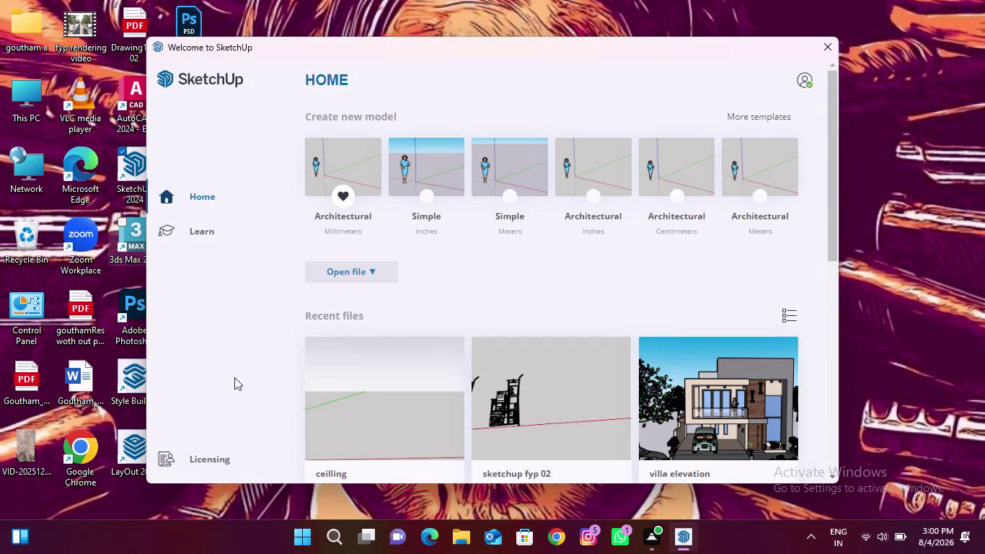
Open the 'ceilling' model from the Welcome screen's recent files.
scroll(down, 3)
scroll(up, 3)
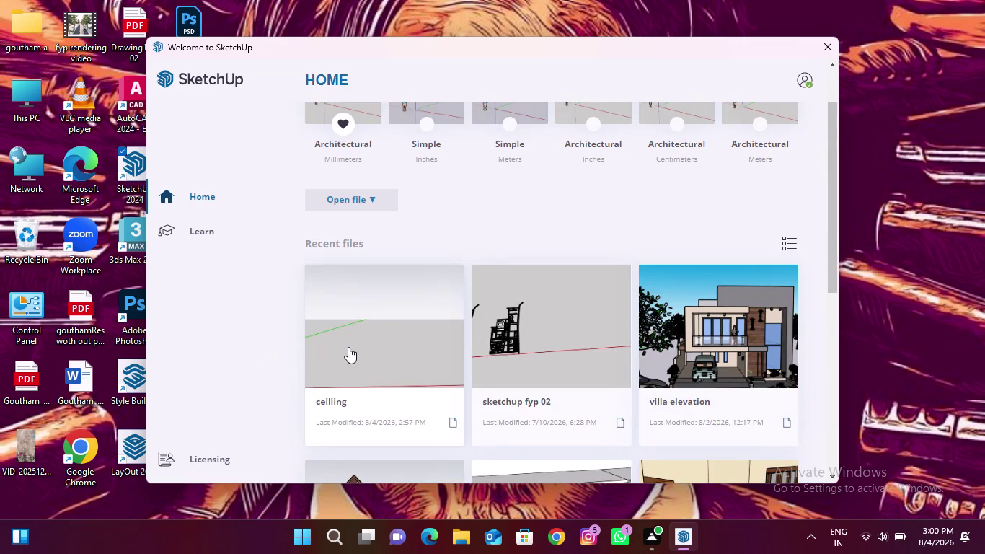
click(369, 341)
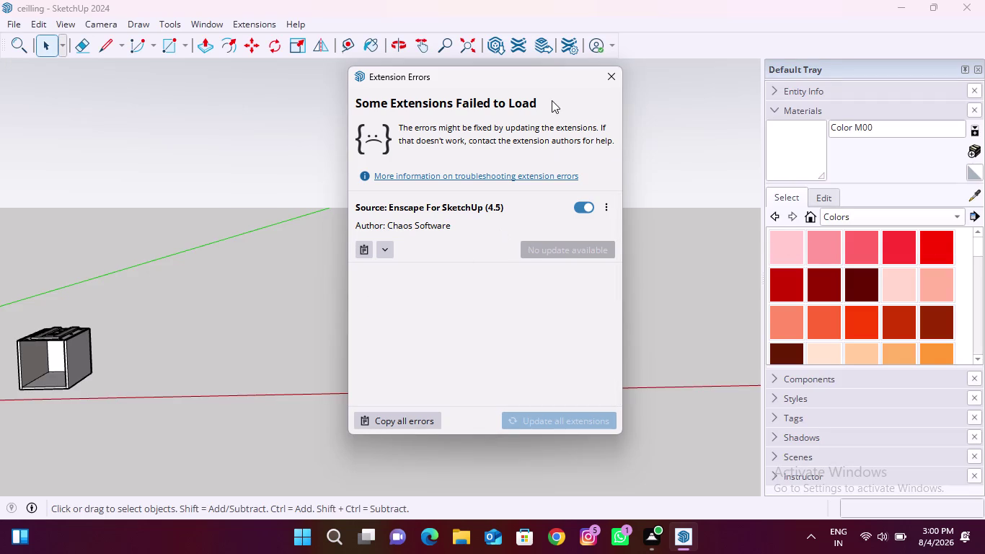
Dismiss the extension error and open the Extension Manager, leaving all extensions enabled.
click(609, 77)
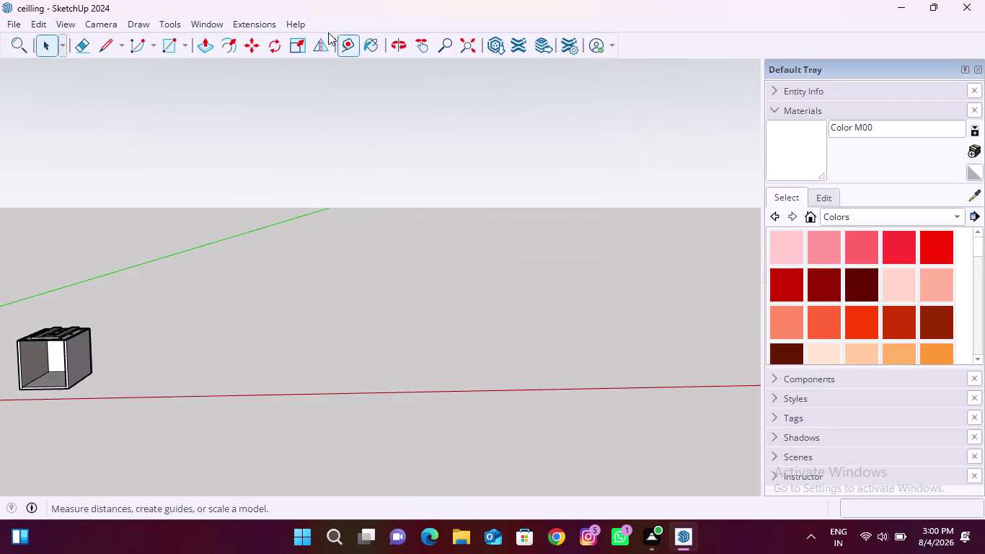
click(252, 25)
click(320, 58)
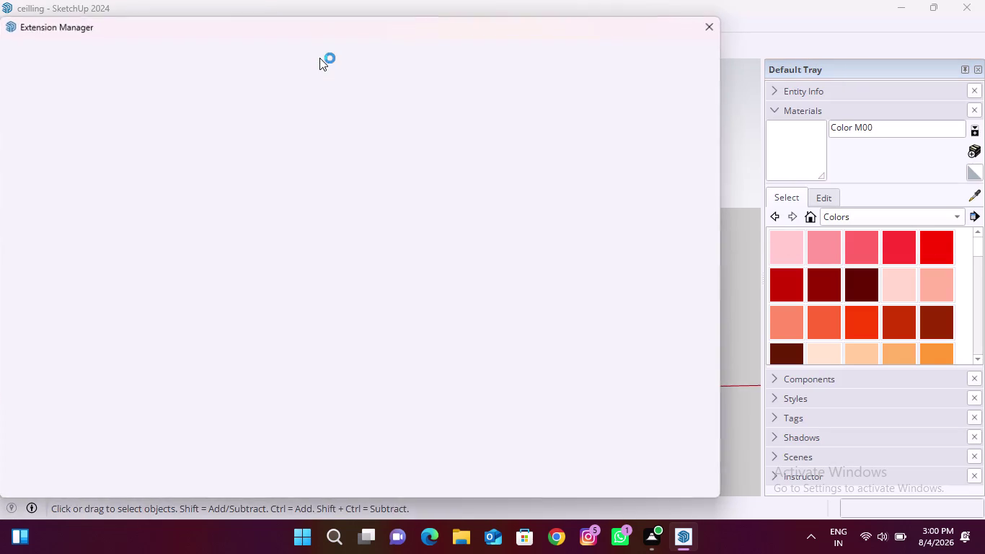
scroll(down, 3)
scroll(down, 3)
scroll(down, 3)
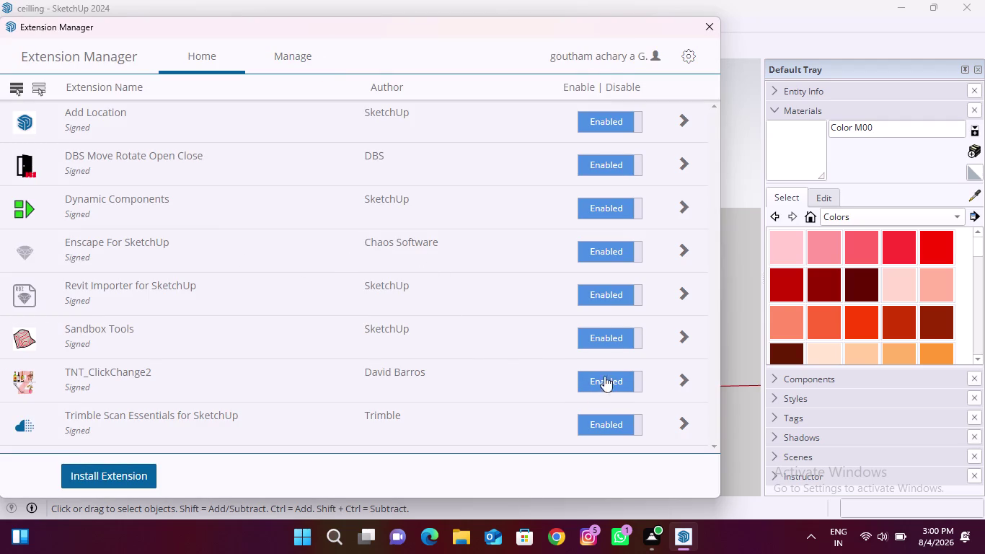
scroll(up, 3)
click(628, 81)
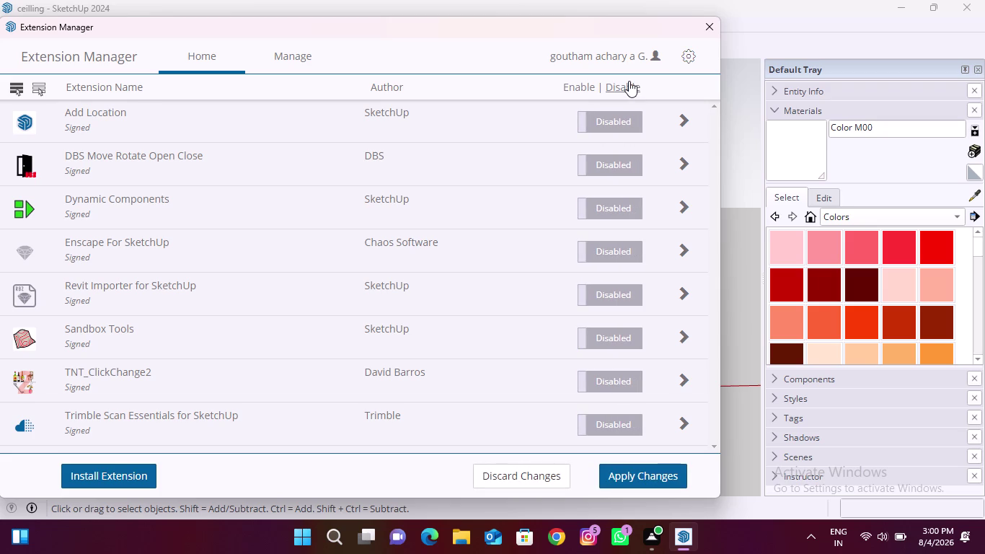
click(629, 81)
click(592, 82)
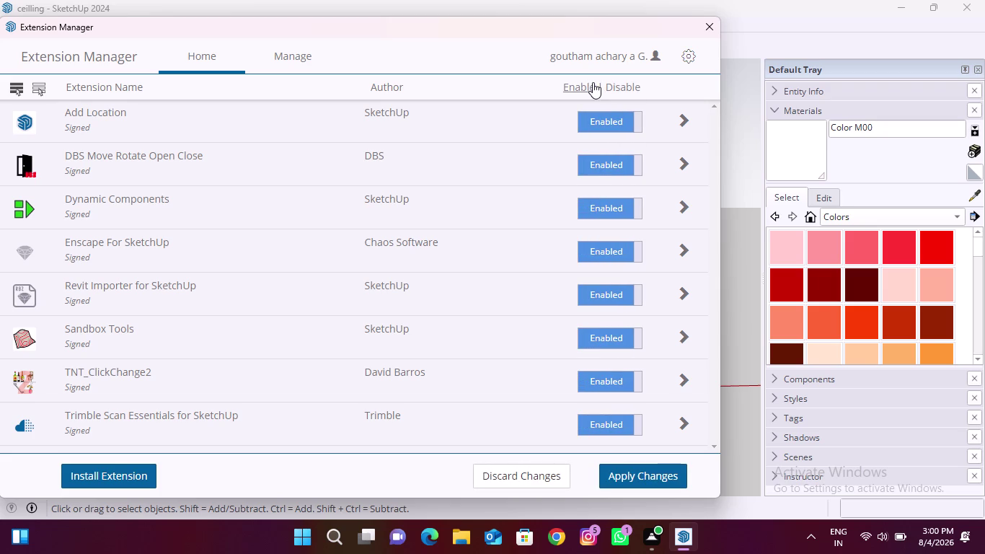
Uninstall Enscape For SketchUp and apply the extension changes.
click(299, 53)
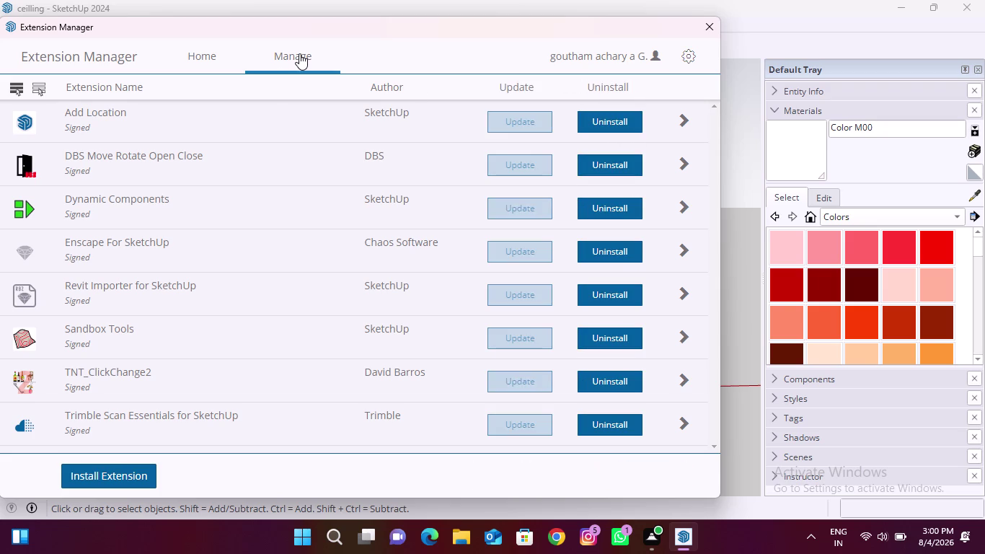
scroll(down, 3)
click(610, 249)
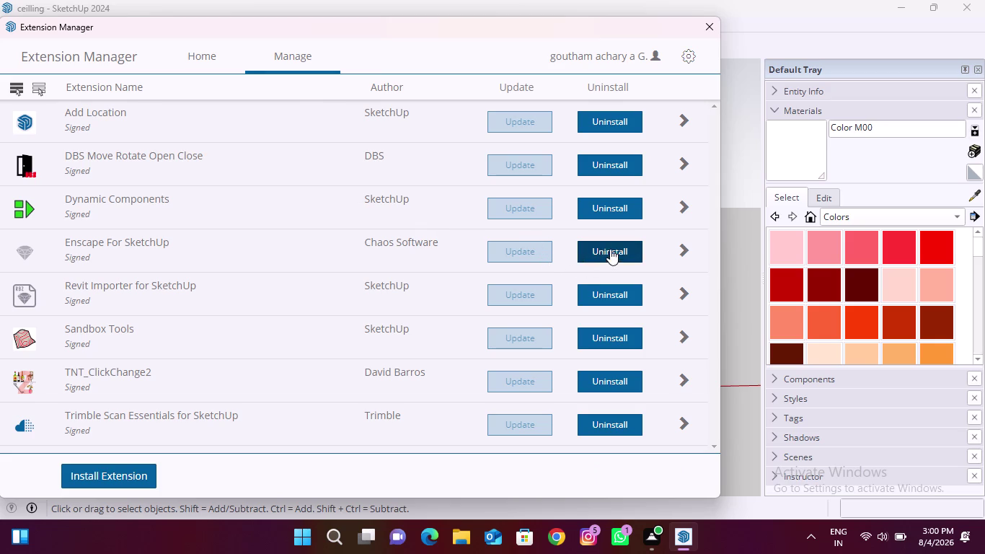
click(517, 194)
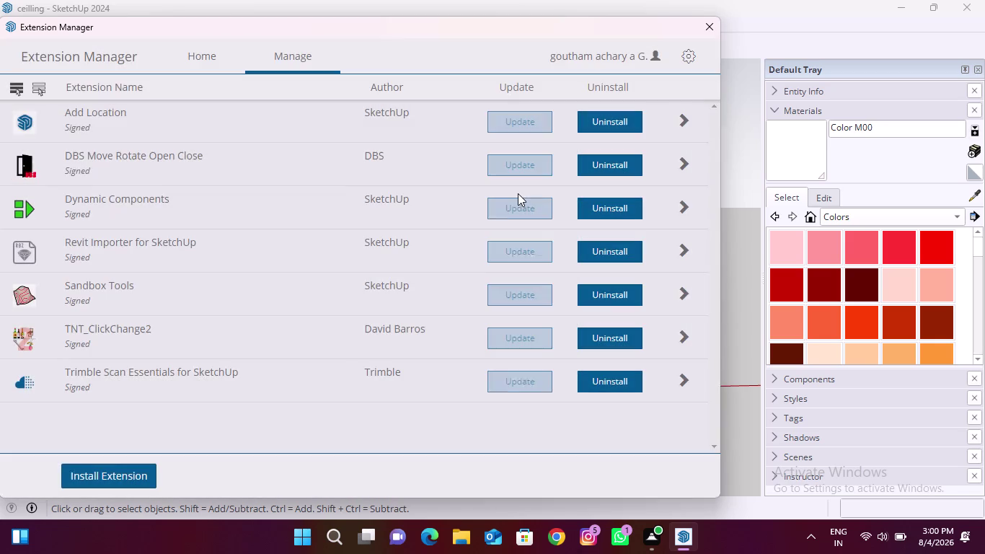
scroll(down, 3)
scroll(up, 3)
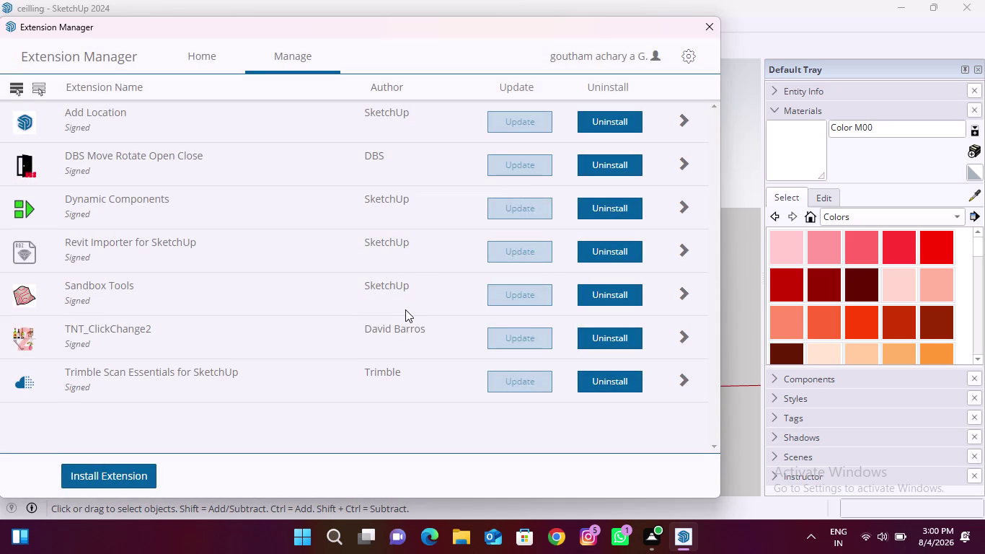
scroll(up, 3)
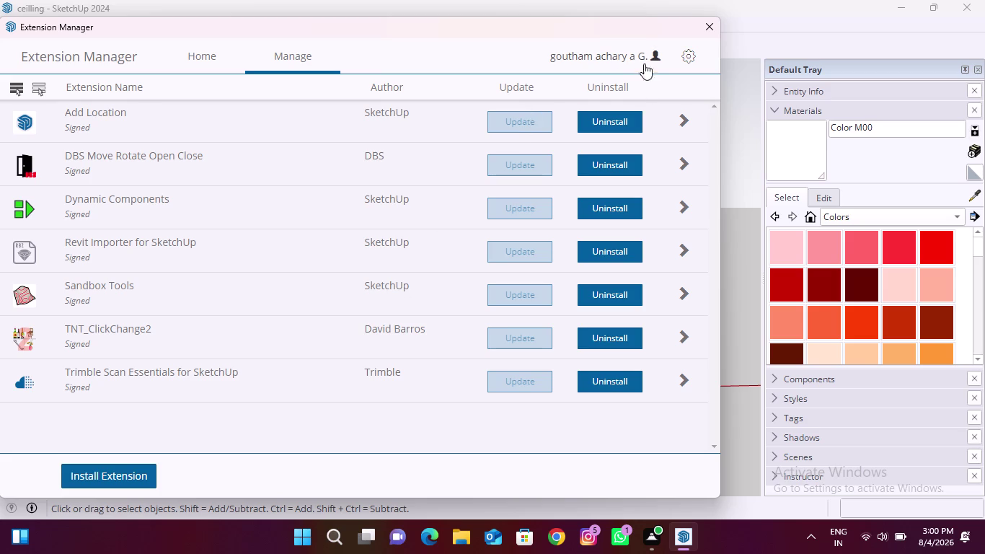
click(212, 57)
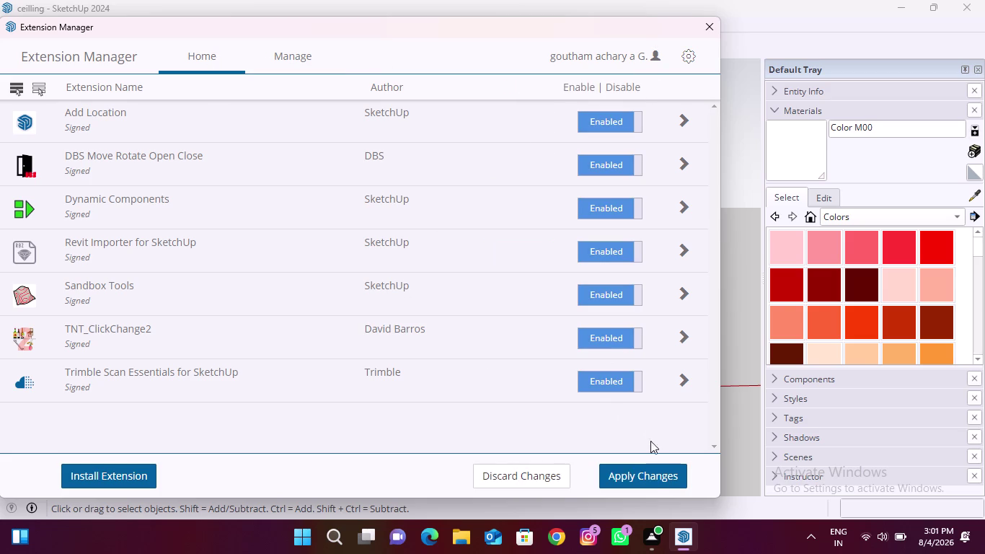
click(652, 480)
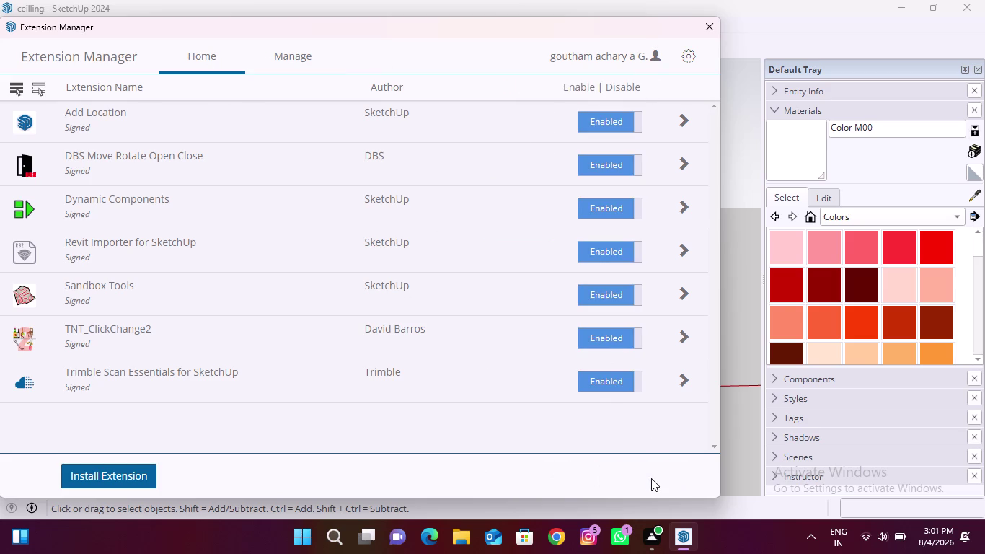
Review the remaining extensions and close the Extension Manager.
scroll(up, 3)
scroll(up, 3)
click(288, 50)
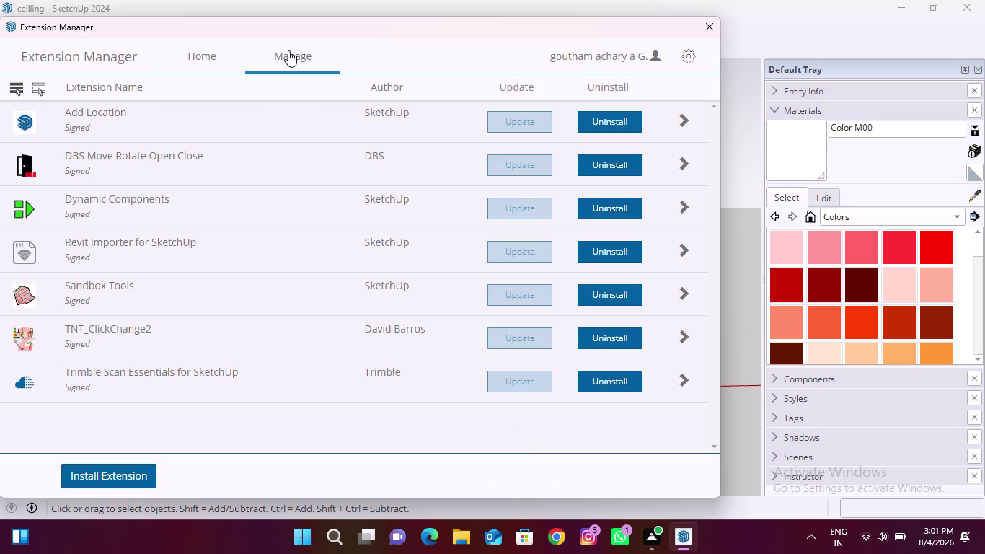
click(202, 50)
click(702, 27)
click(238, 26)
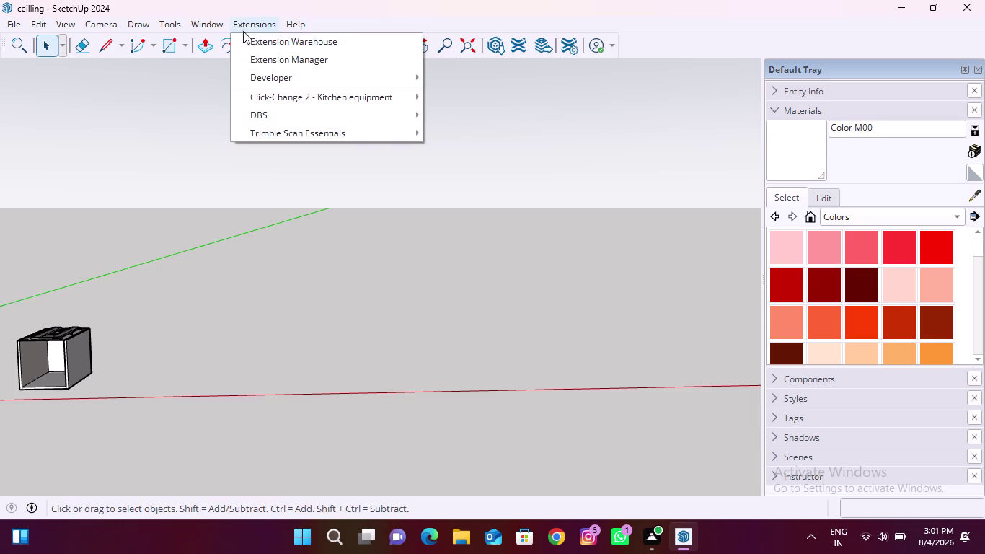
Search the Extension Warehouse for '1001bit'.
click(293, 46)
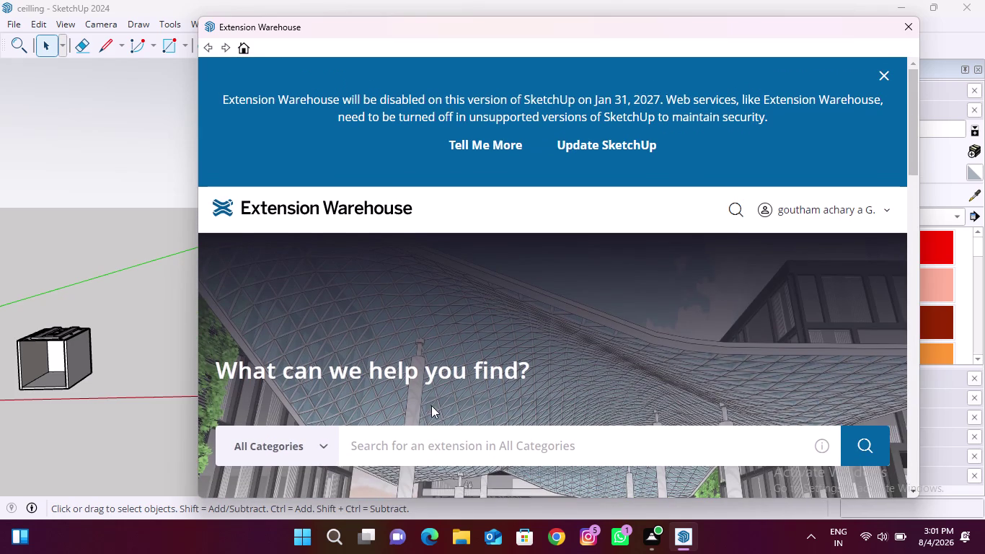
click(427, 441)
key(End)
key(Insert)
key(Insert)
key(End)
key(End)
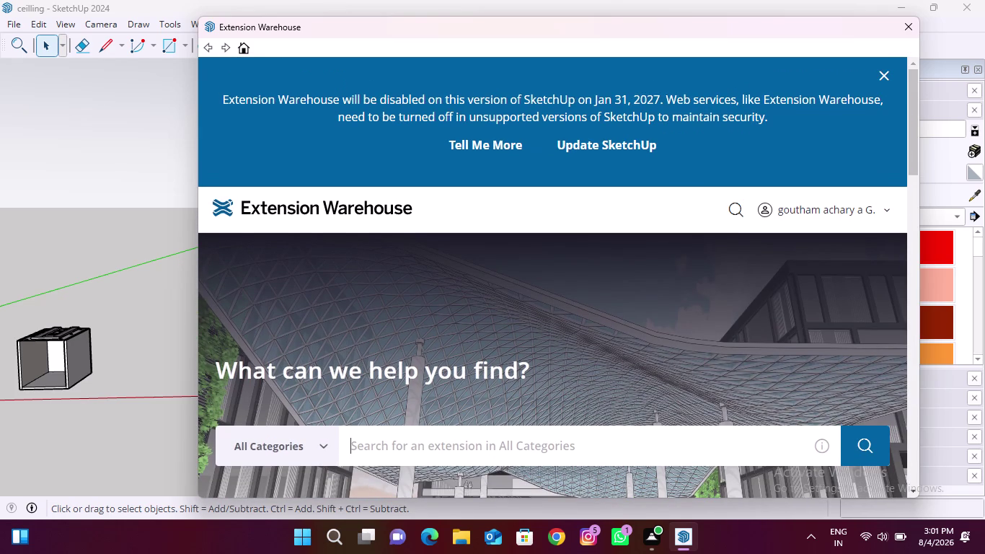
text(1001)
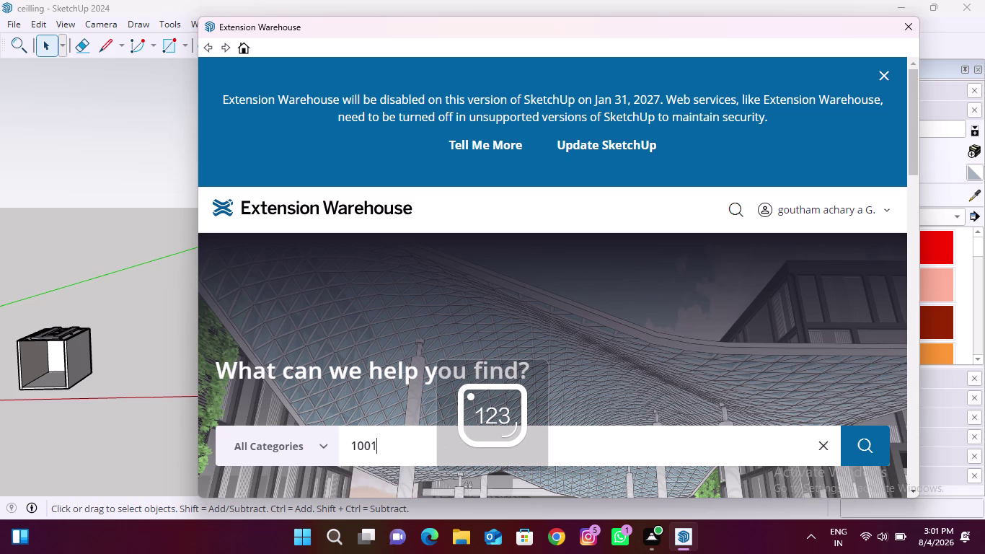
text(bit)
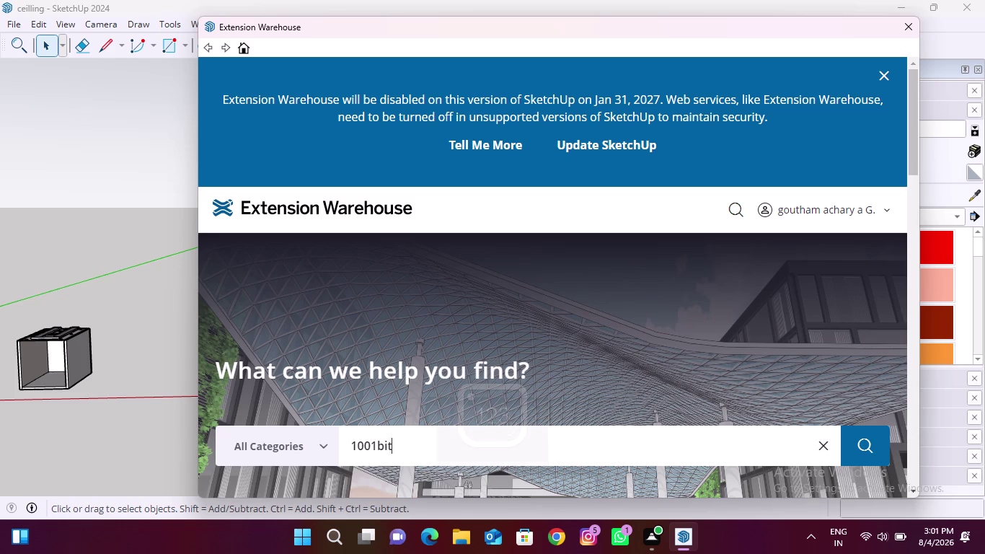
click(874, 437)
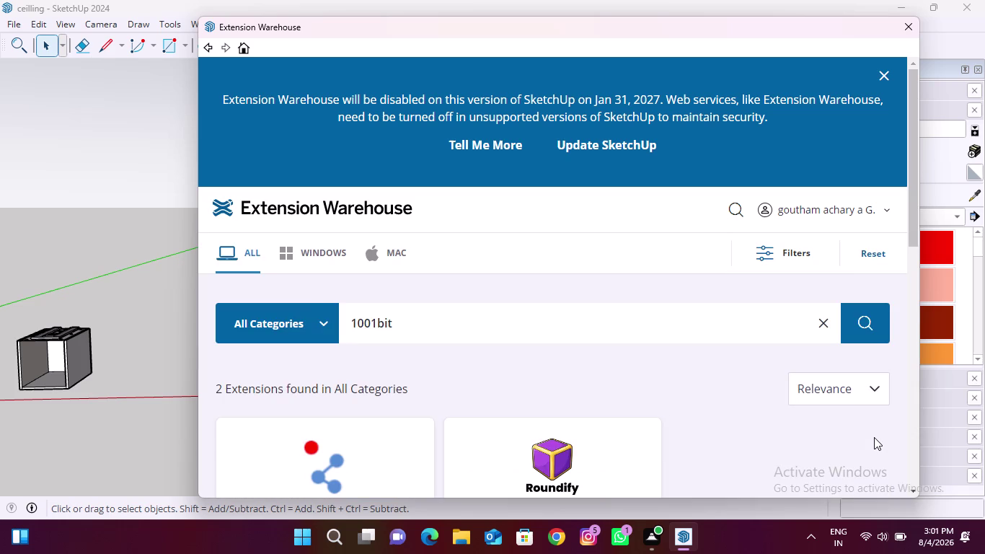
Open the 1001bit Tools (Freeware) result page and start installing it.
scroll(down, 3)
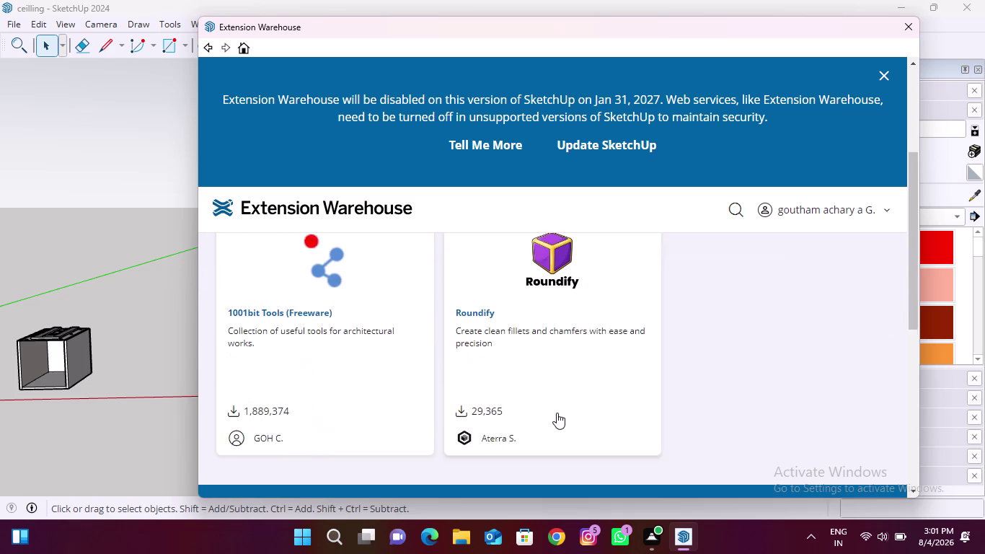
scroll(down, 3)
scroll(up, 3)
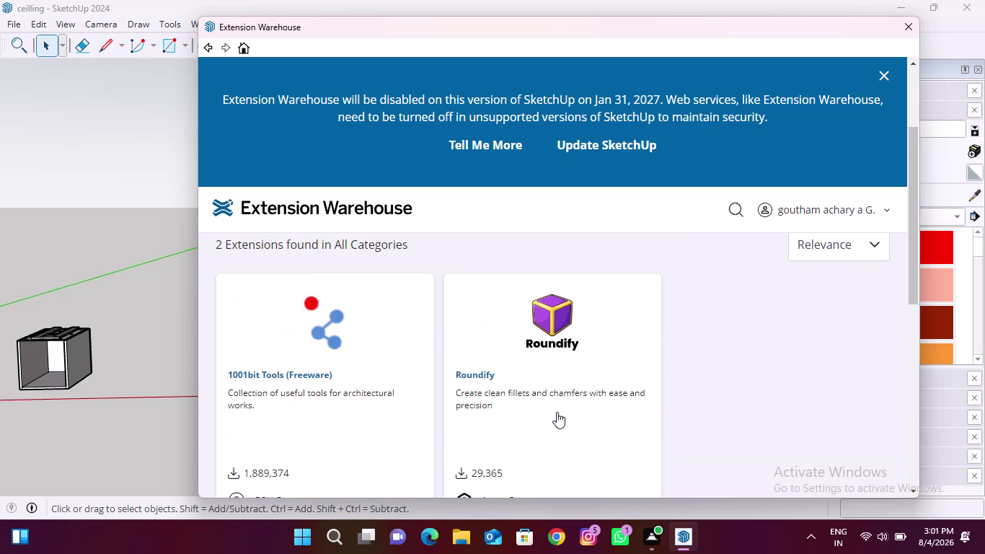
scroll(down, 3)
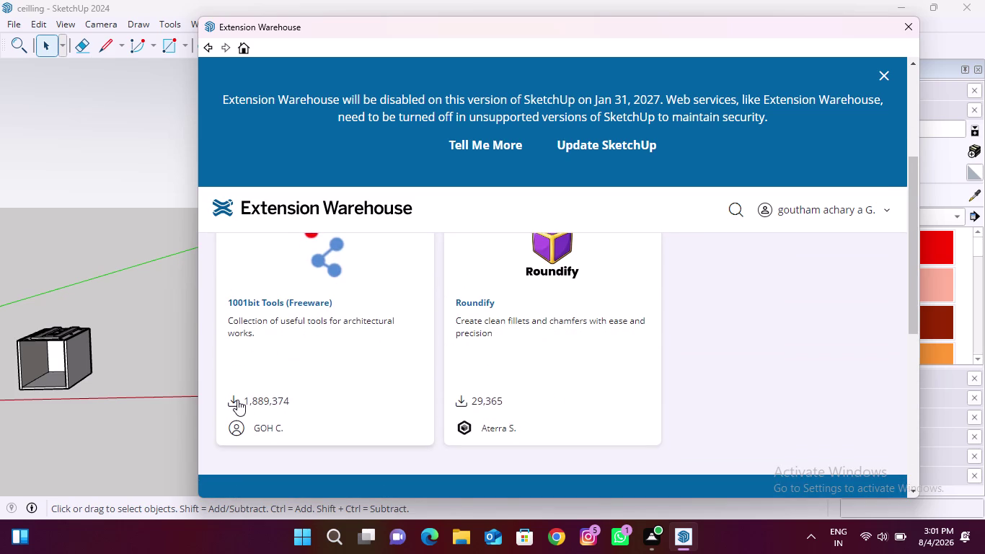
click(297, 354)
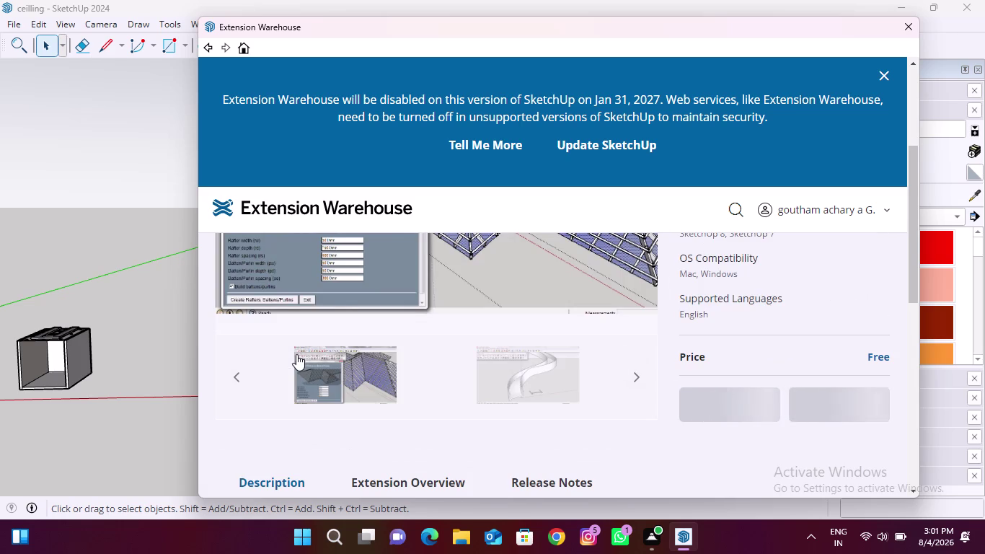
scroll(up, 3)
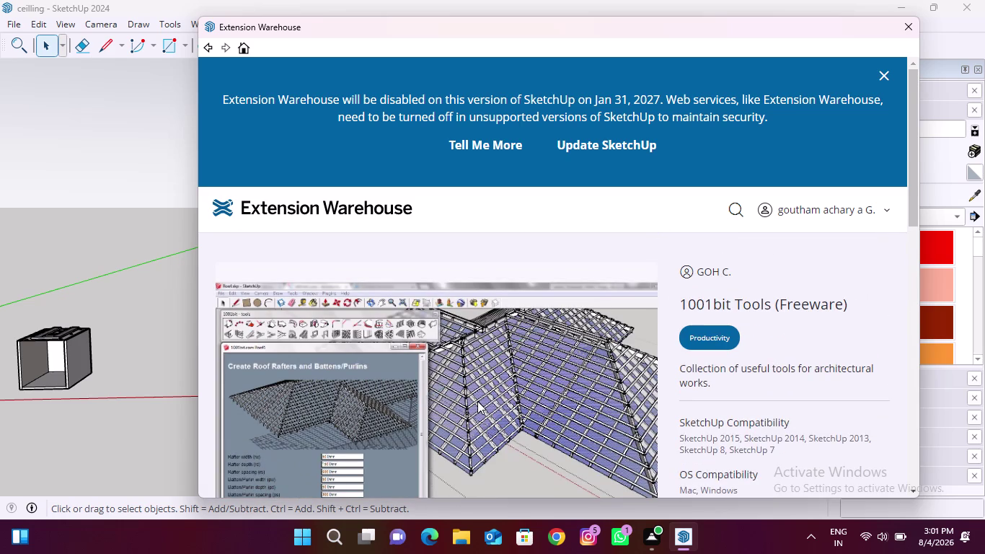
scroll(down, 3)
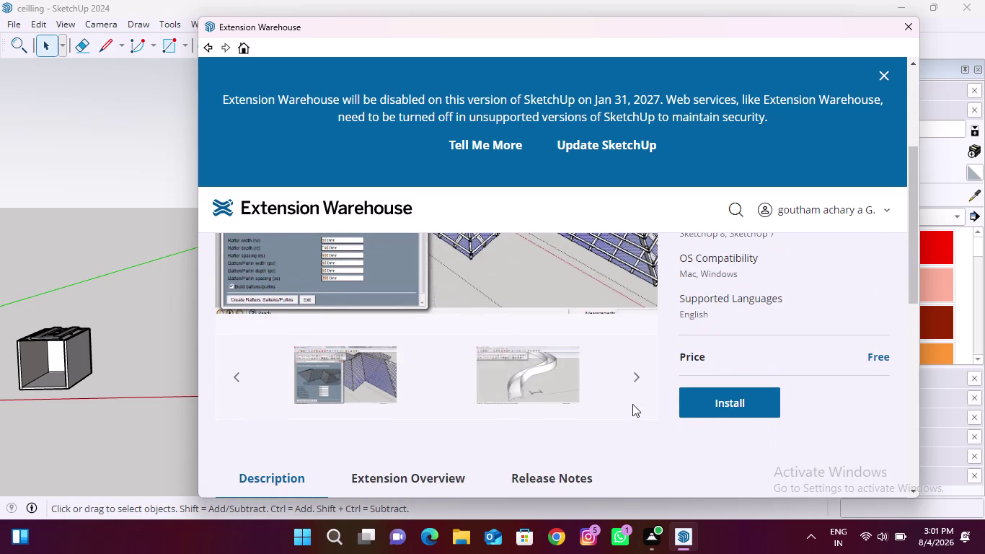
click(724, 401)
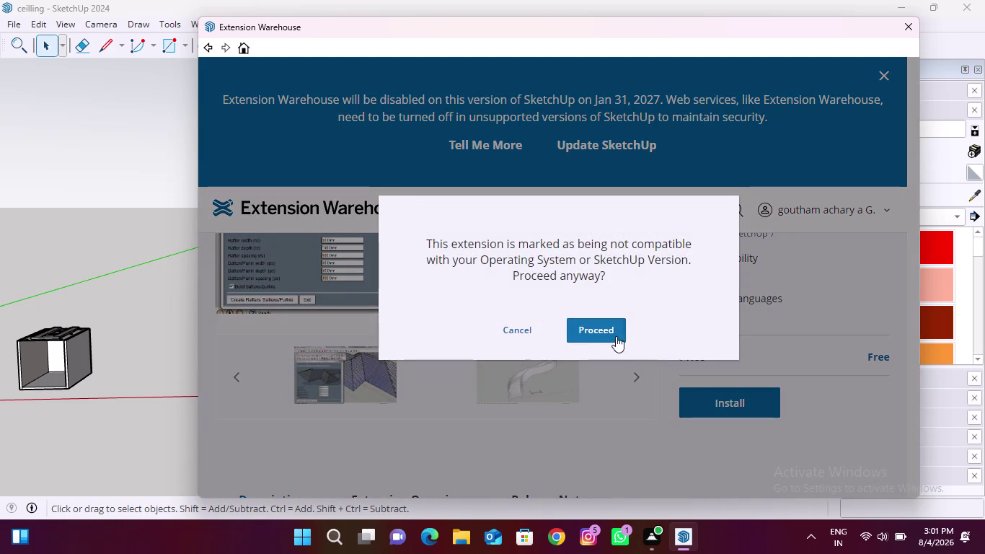
Install 1001bit Tools past the compatibility and file-access prompts, then close the Warehouse.
click(604, 328)
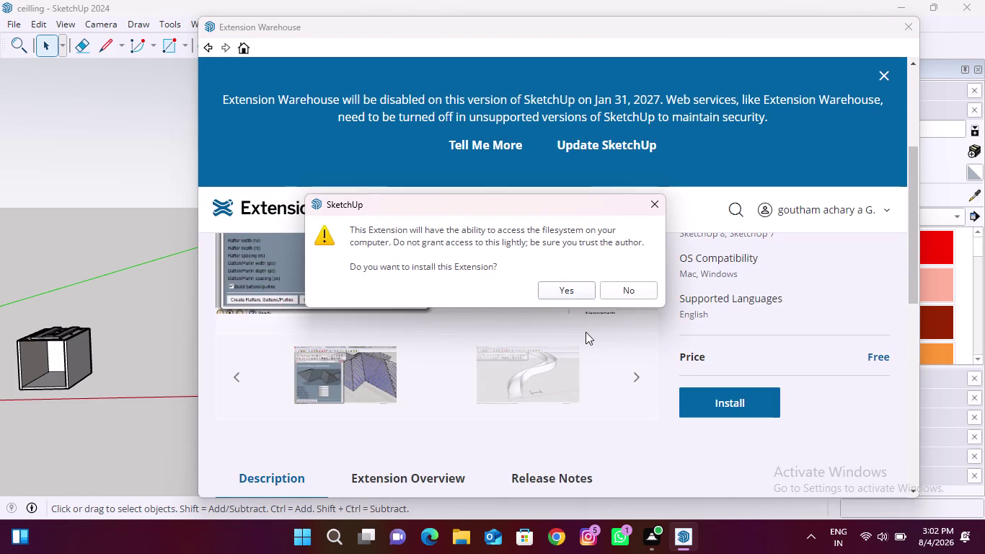
click(579, 293)
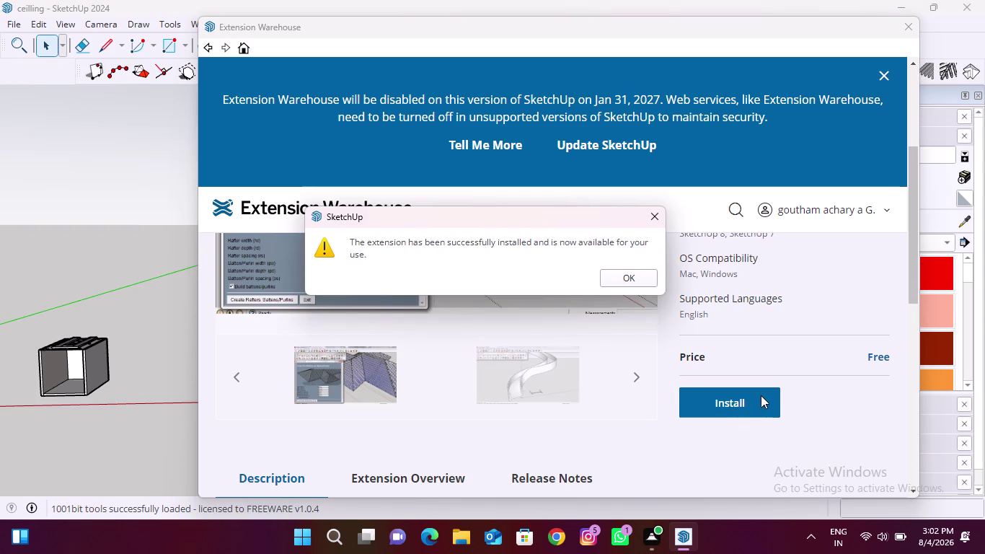
click(621, 277)
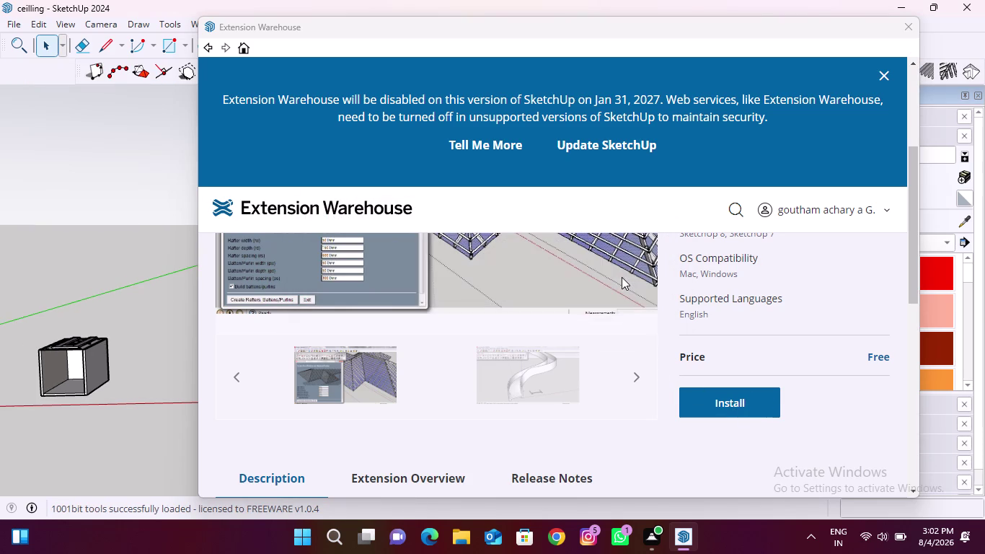
click(880, 78)
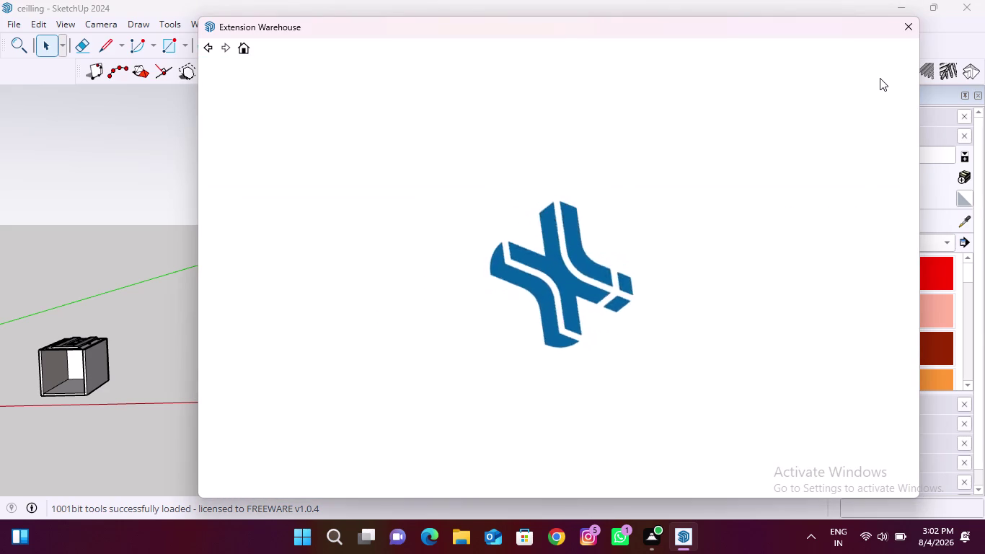
click(908, 26)
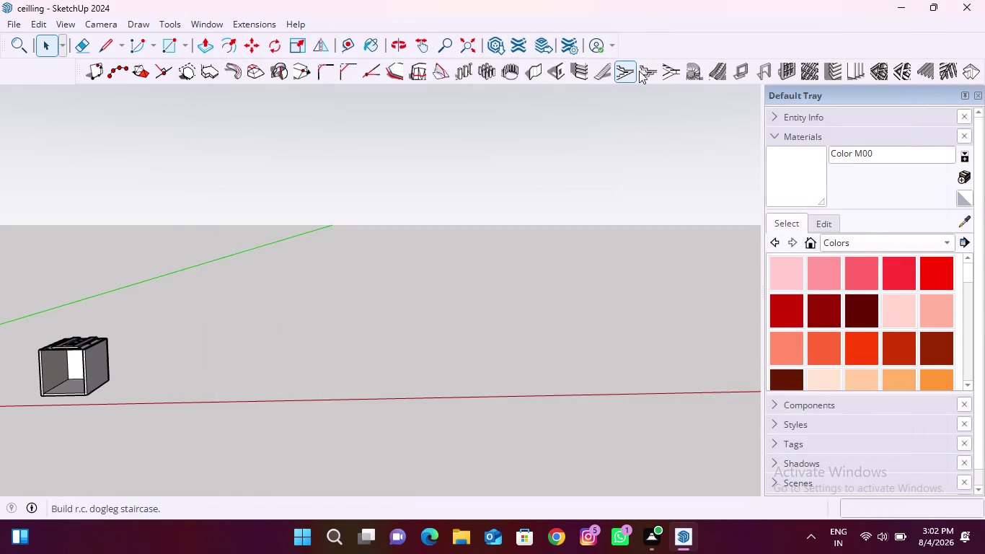
Hide and then re-show the 1001bit Tools toolbar.
right_click(665, 44)
click(688, 51)
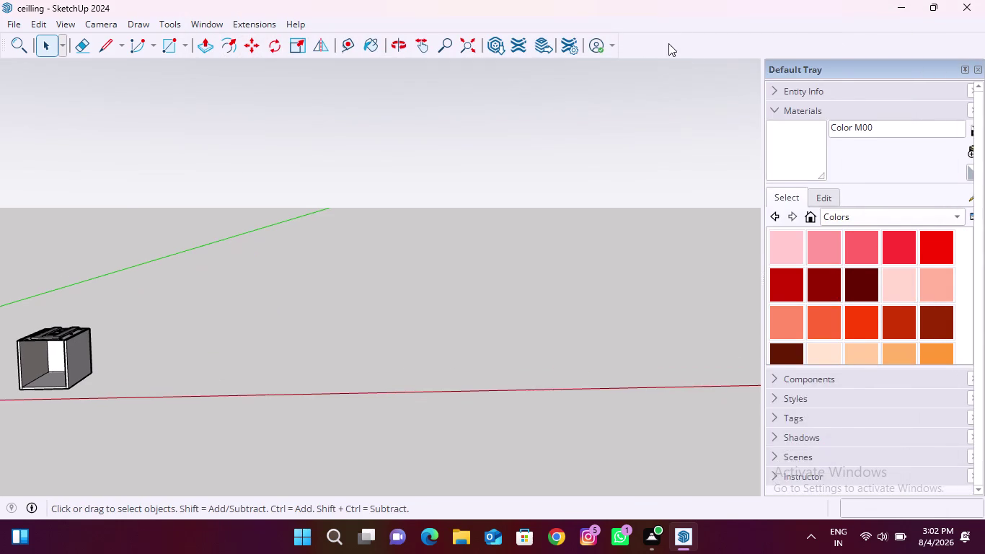
right_click(662, 40)
click(721, 56)
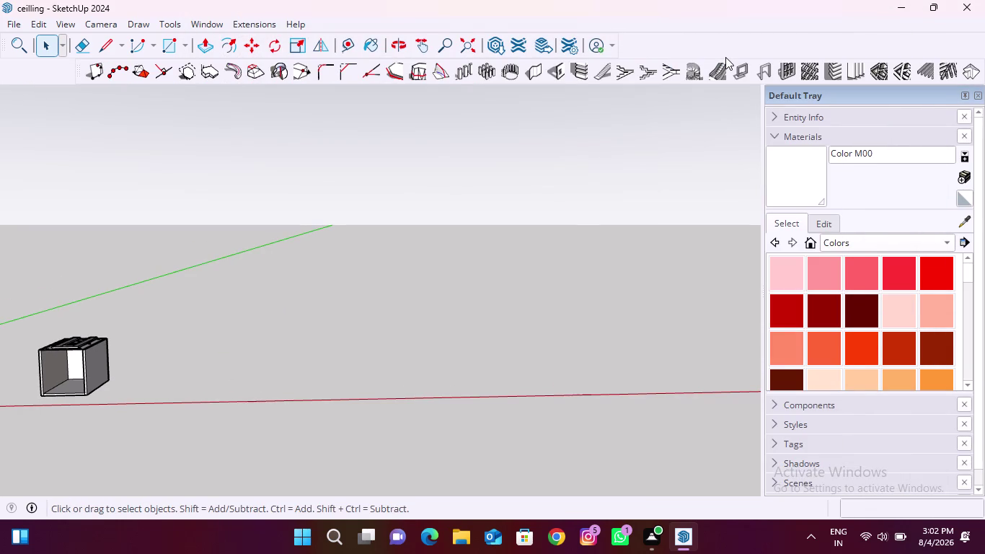
Draw a rectangle on the box's long front face and select it.
scroll(down, 3)
scroll(down, 3)
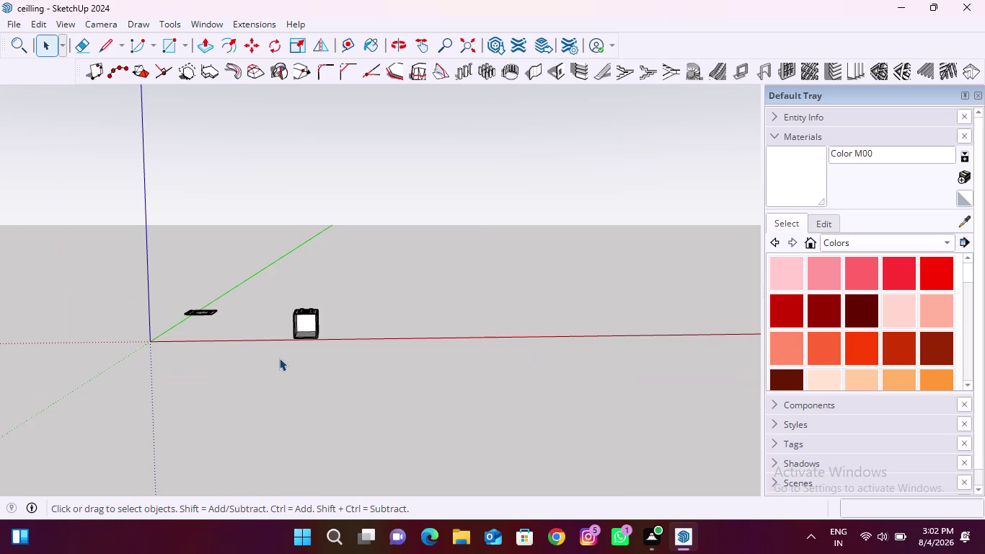
scroll(up, 3)
scroll(up, 3)
middle_drag(395, 342, 372, 344)
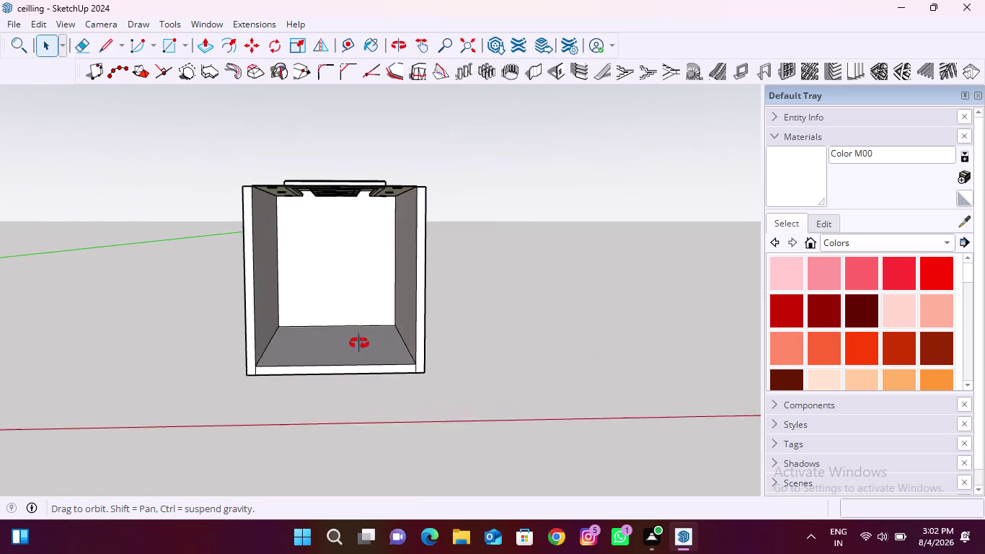
middle_drag(371, 344, 93, 330)
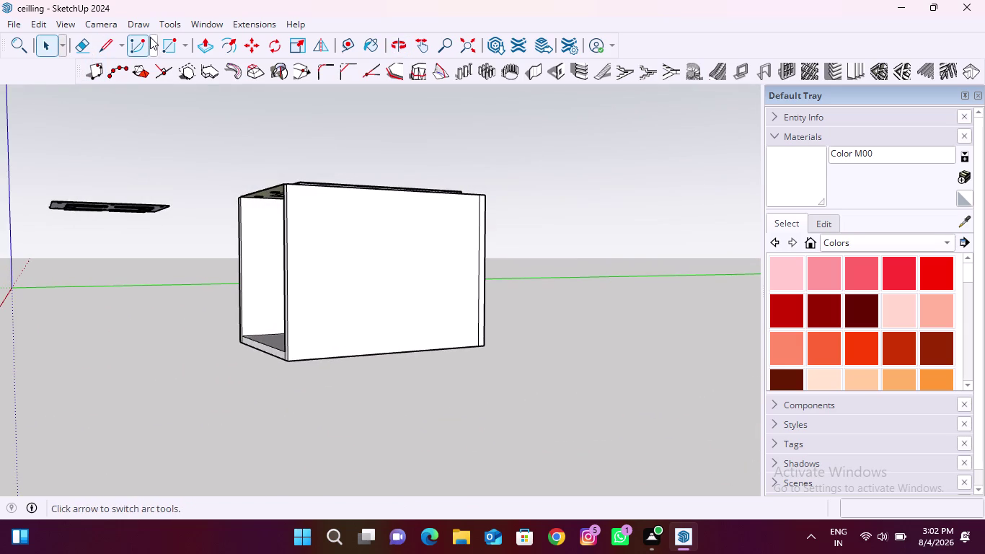
click(160, 40)
click(331, 223)
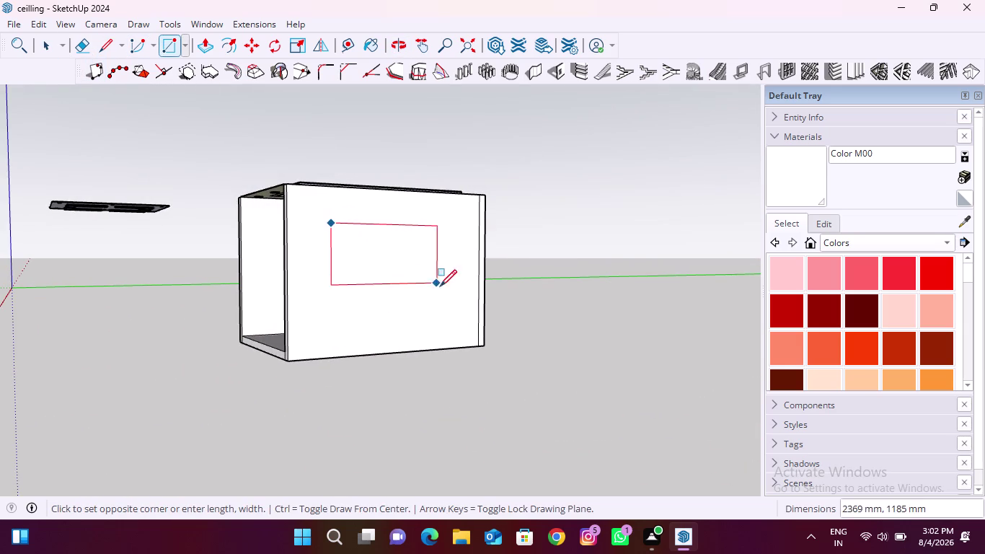
click(443, 299)
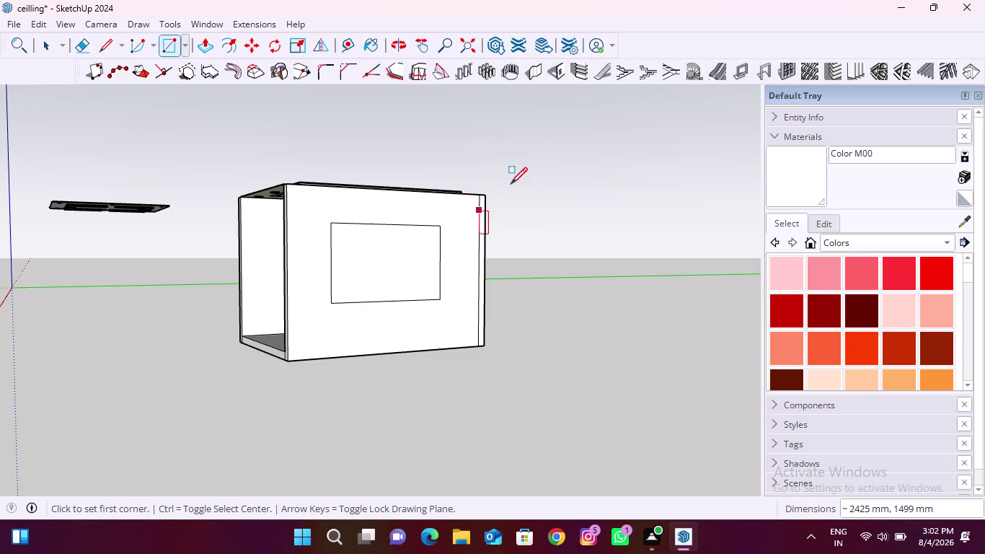
key(space)
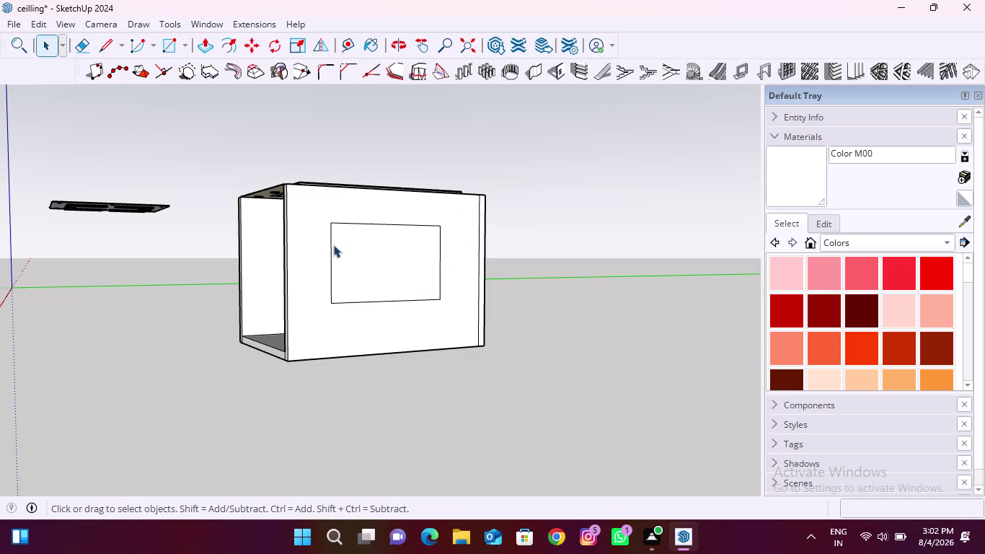
click(415, 257)
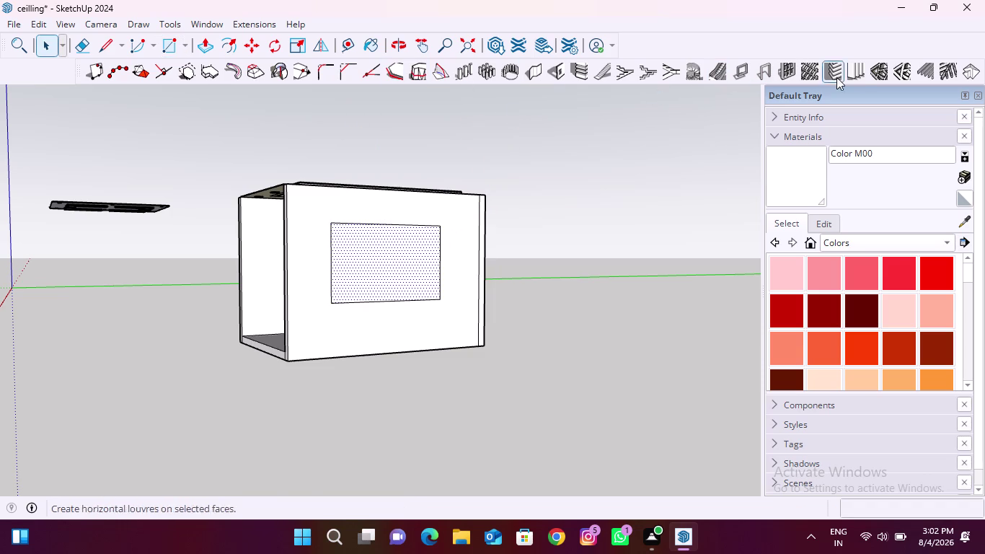
click(853, 71)
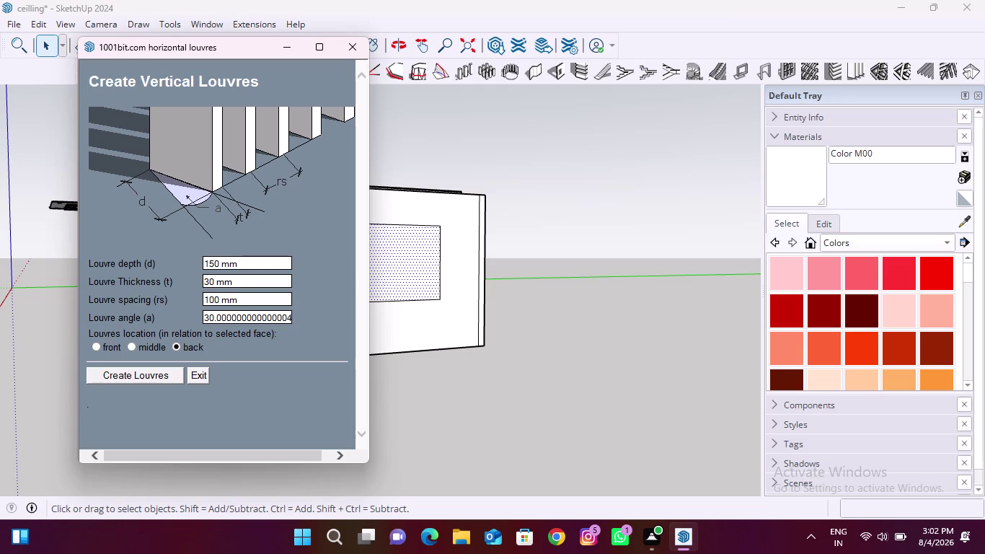
drag(253, 264, 196, 264)
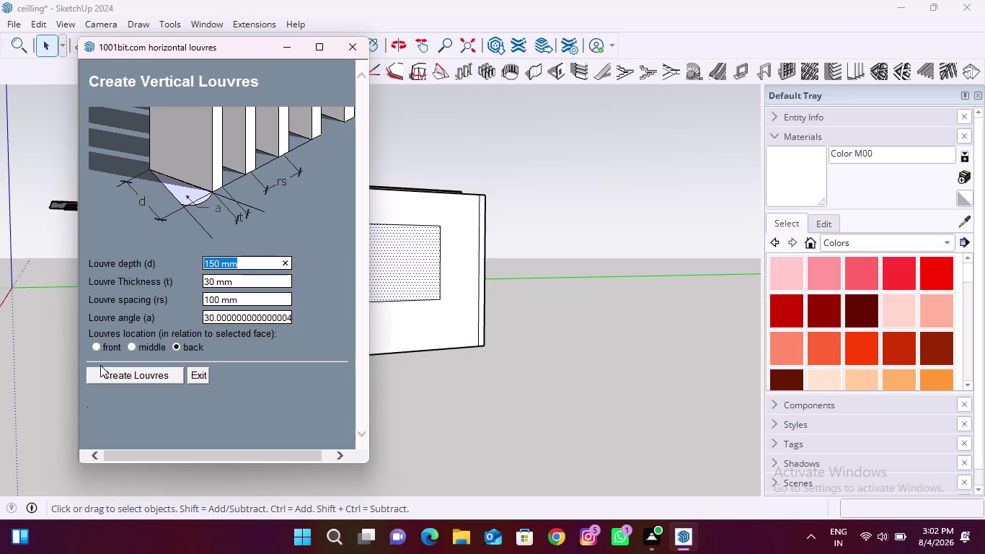
click(96, 346)
click(131, 376)
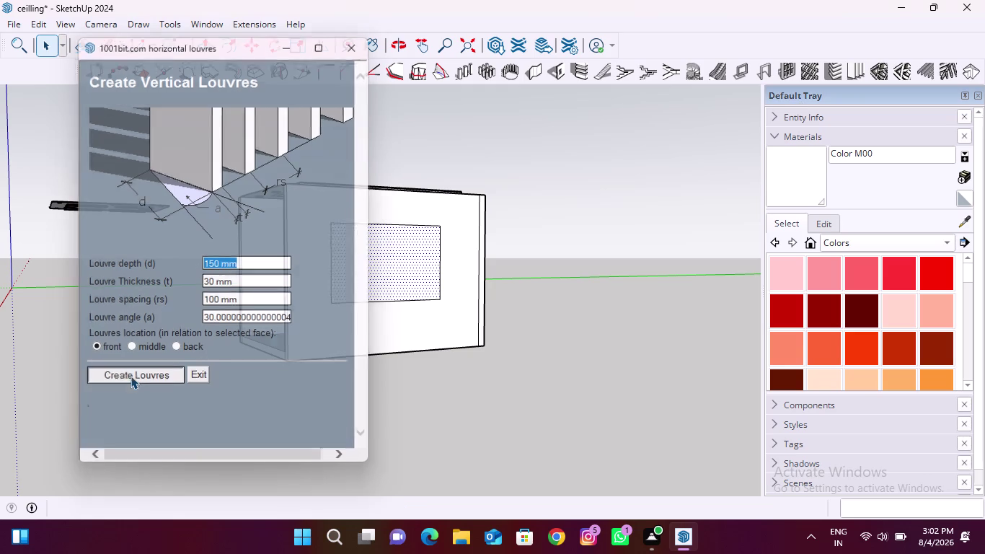
middle_drag(350, 261, 385, 345)
scroll(up, 3)
middle_drag(352, 316, 355, 318)
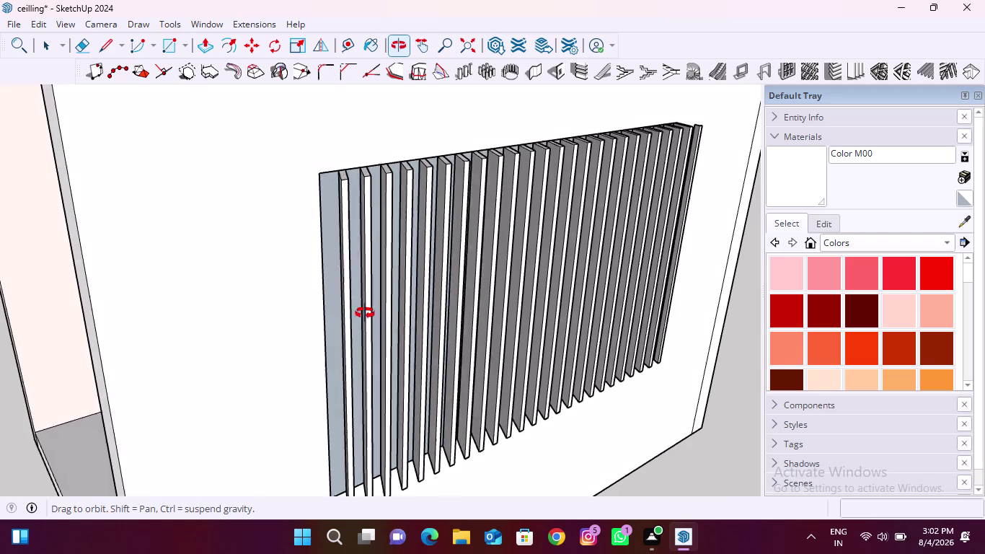
middle_drag(355, 319, 600, 311)
middle_drag(600, 311, 283, 323)
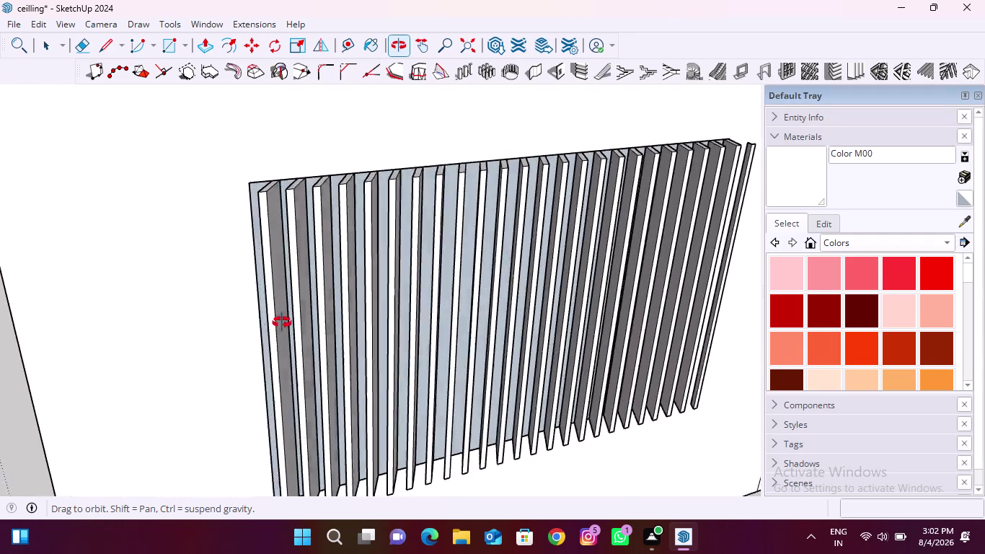
middle_drag(284, 323, 282, 323)
key(Escape)
key(ctrl+z)
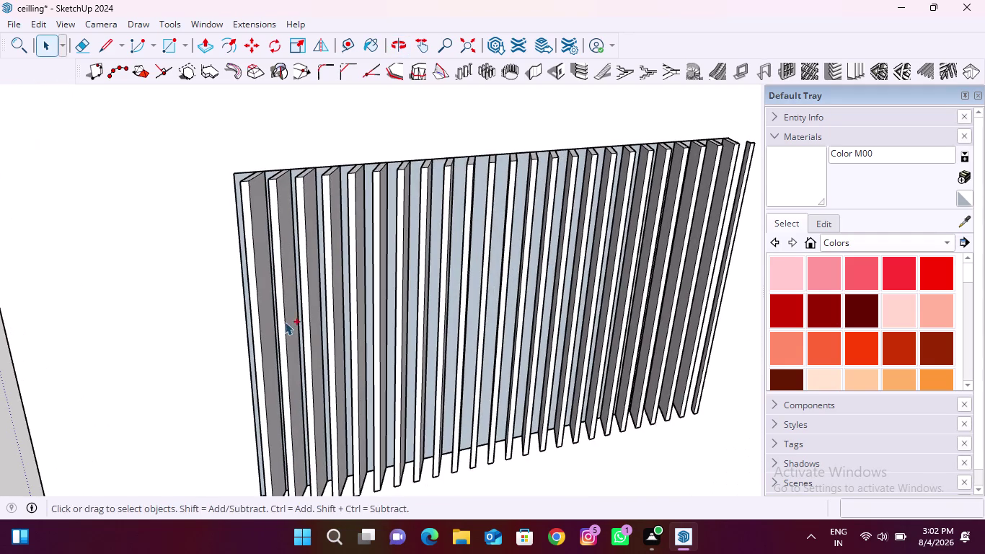
scroll(down, 3)
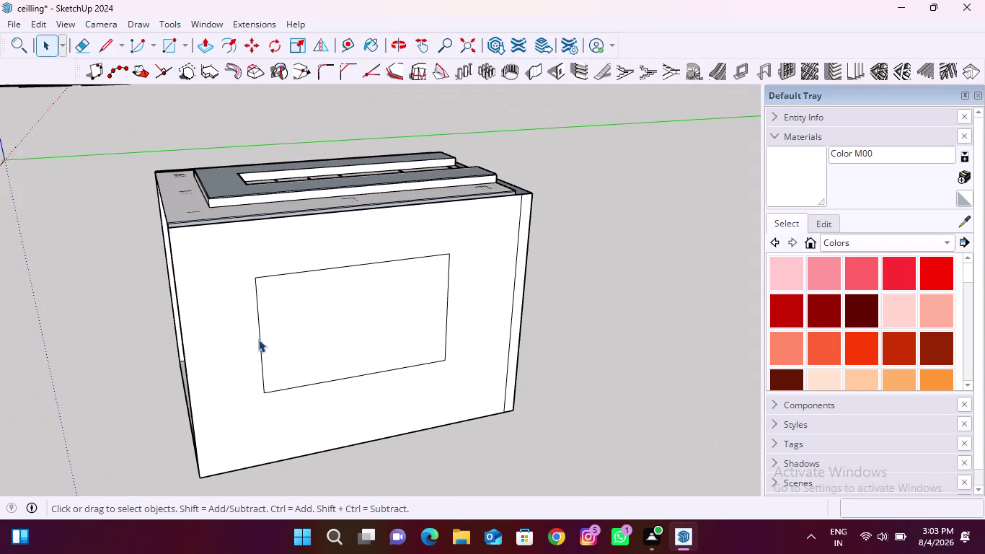
Undo the rectangle drawn on the box face.
click(258, 339)
key(ctrl+z)
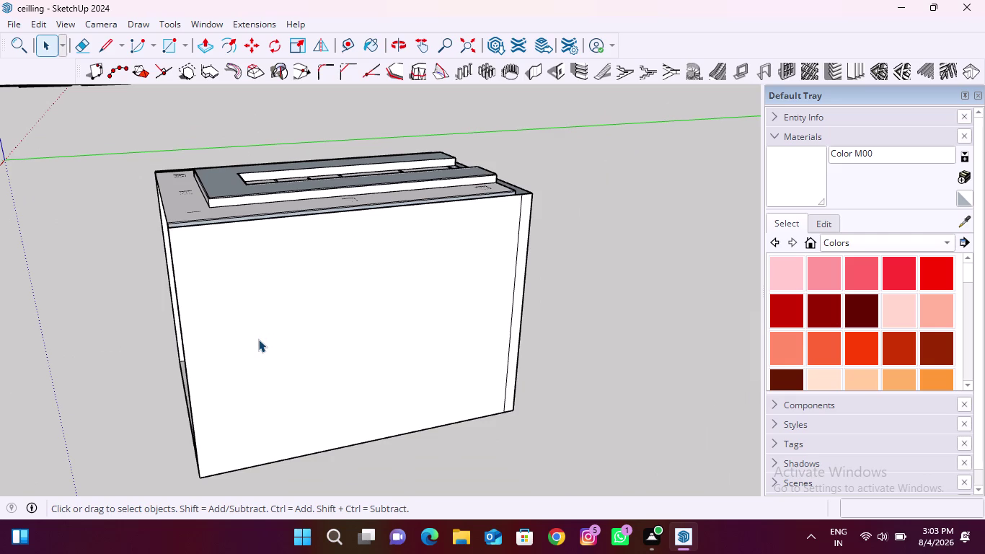
scroll(down, 3)
Draw a large rectangle on the ground beside the box and select it.
click(162, 44)
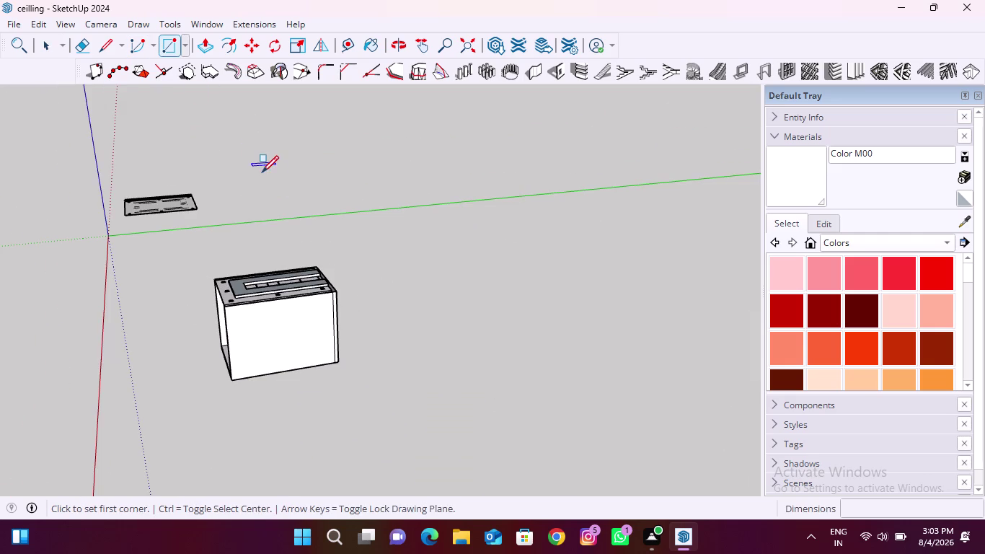
scroll(down, 3)
click(265, 271)
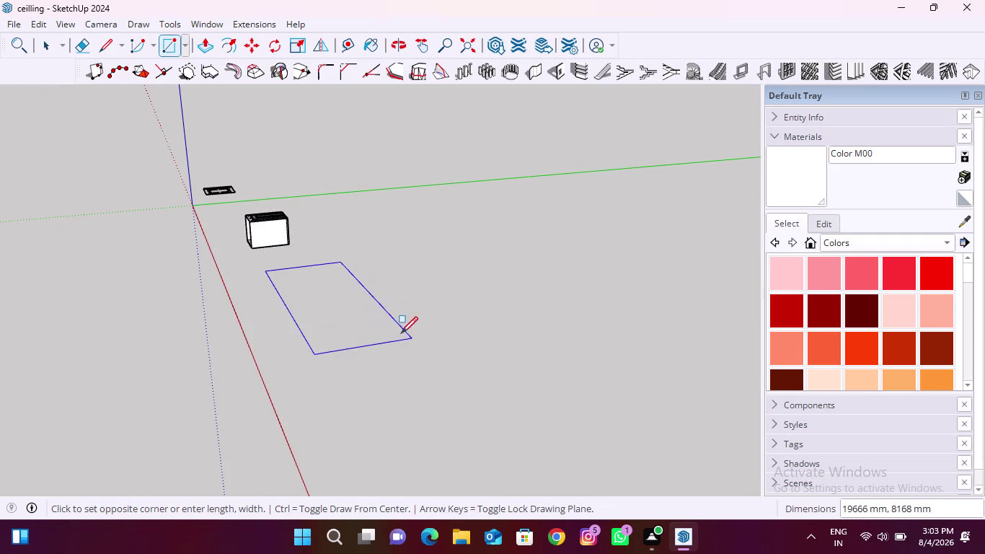
click(401, 333)
key(space)
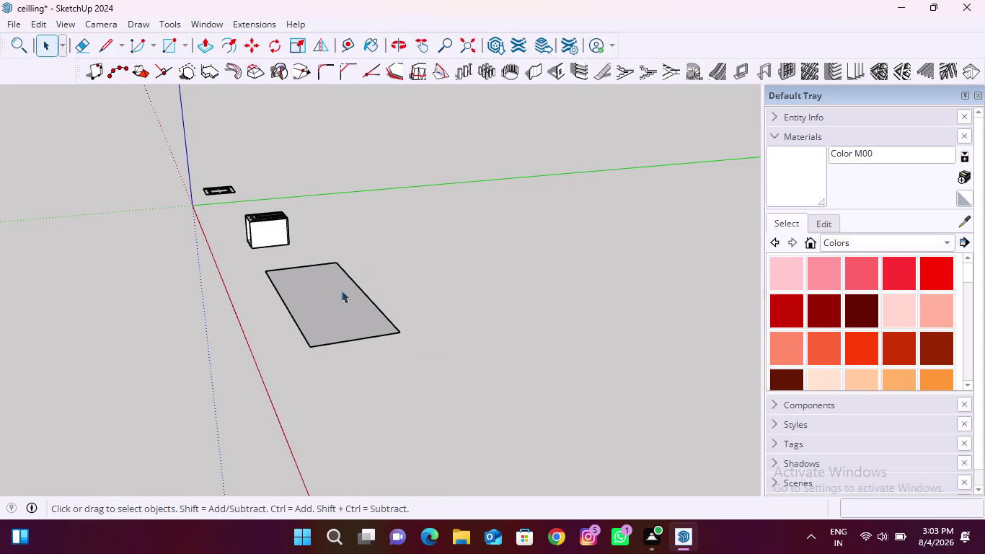
click(332, 331)
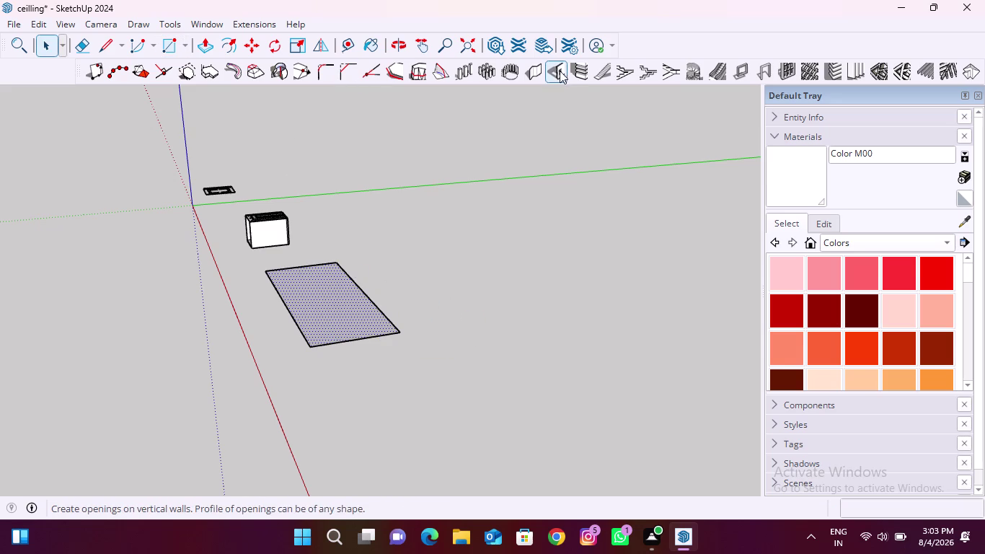
click(531, 72)
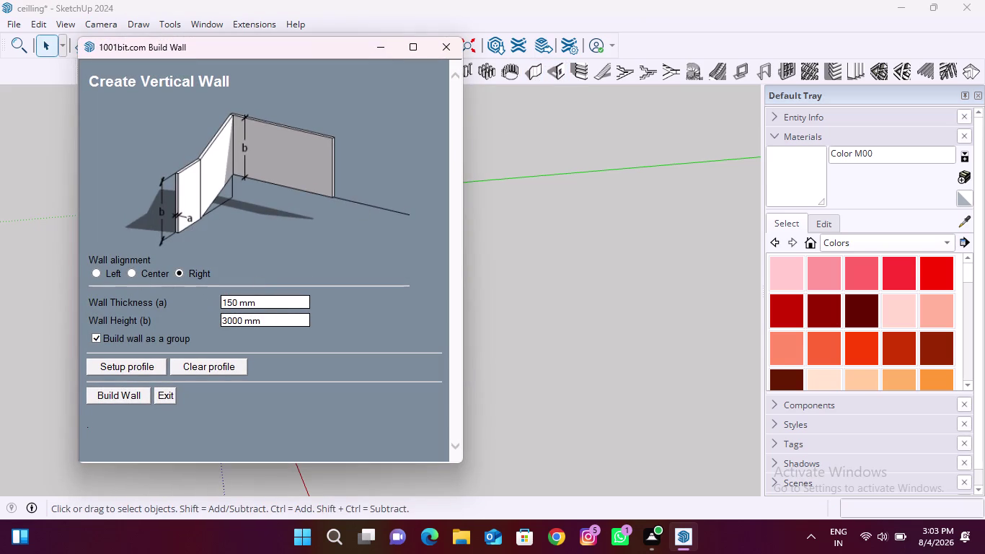
Set Build Wall to Right alignment, 10' height, 6" thickness, then start profile setup.
click(92, 273)
click(187, 274)
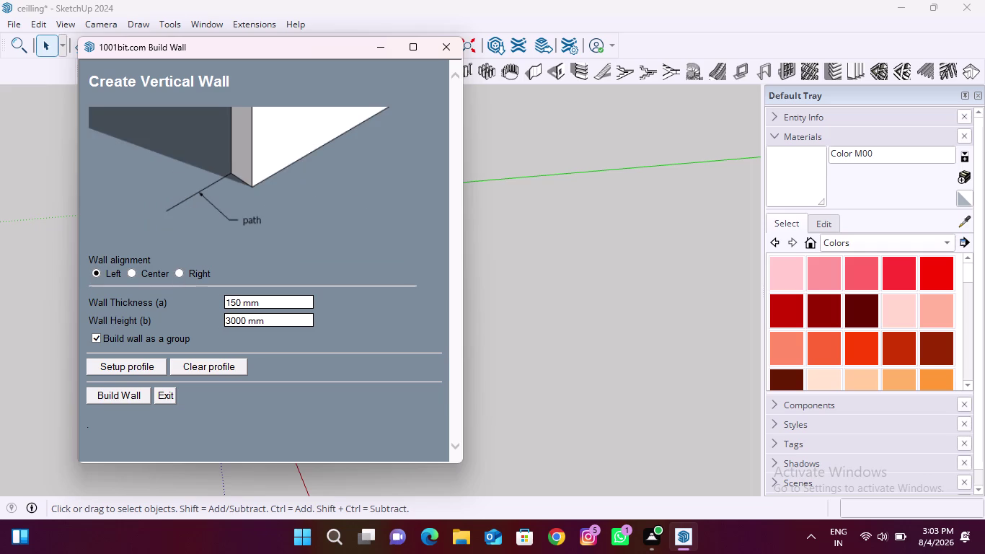
click(180, 271)
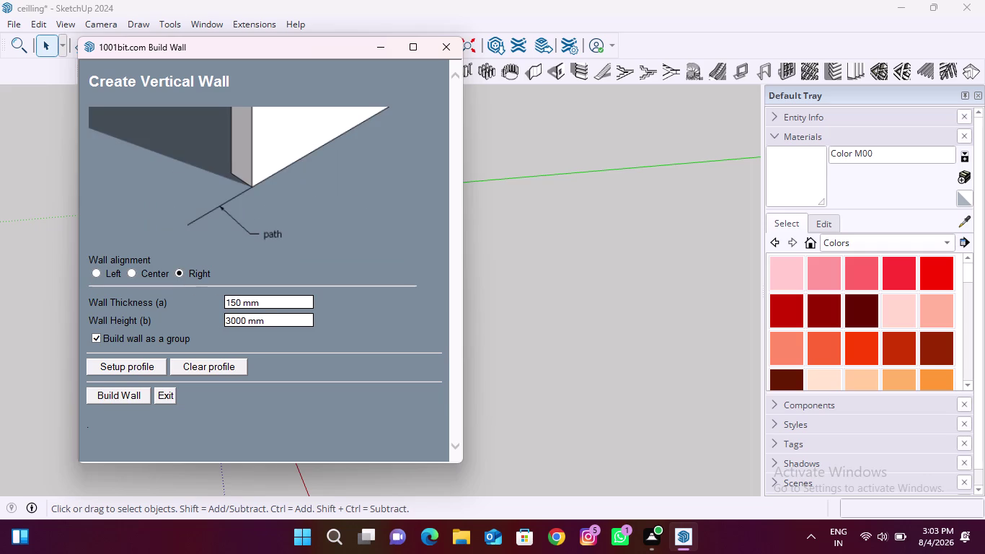
drag(279, 320, 223, 321)
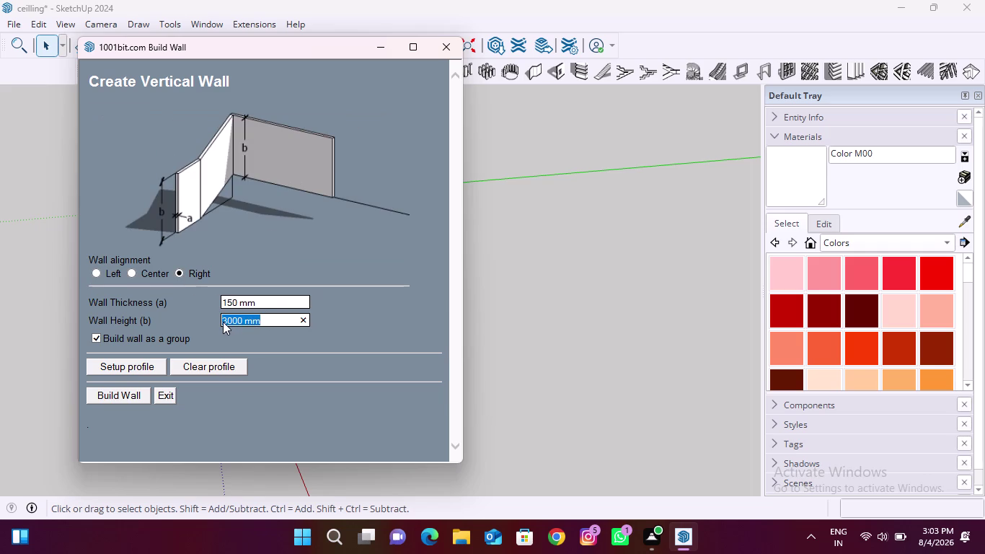
text(1)
text(0')
click(276, 306)
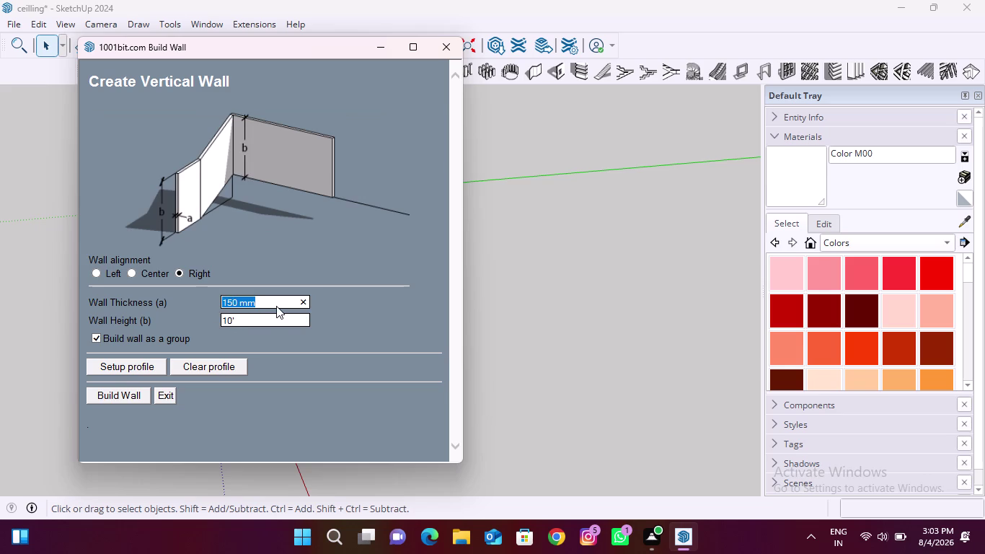
text(6")
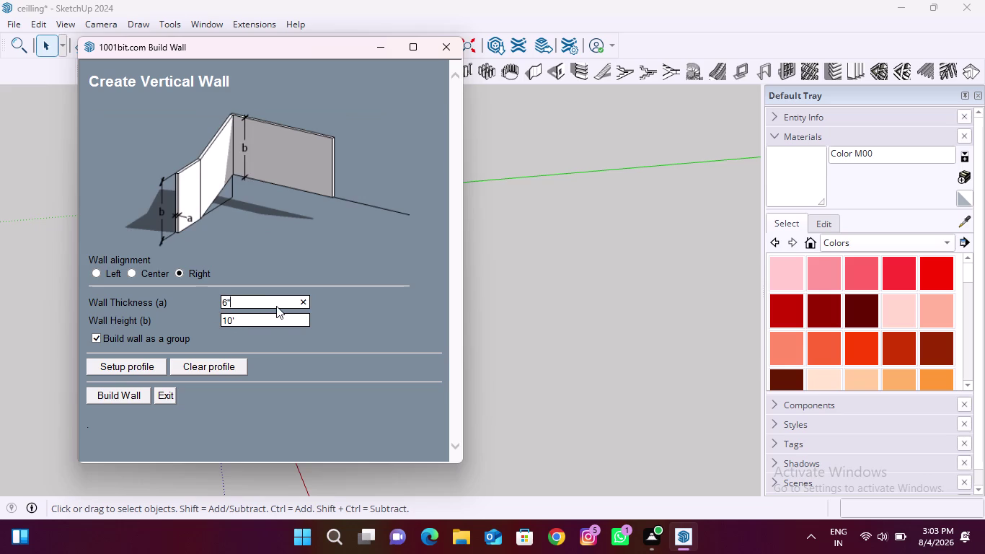
click(132, 363)
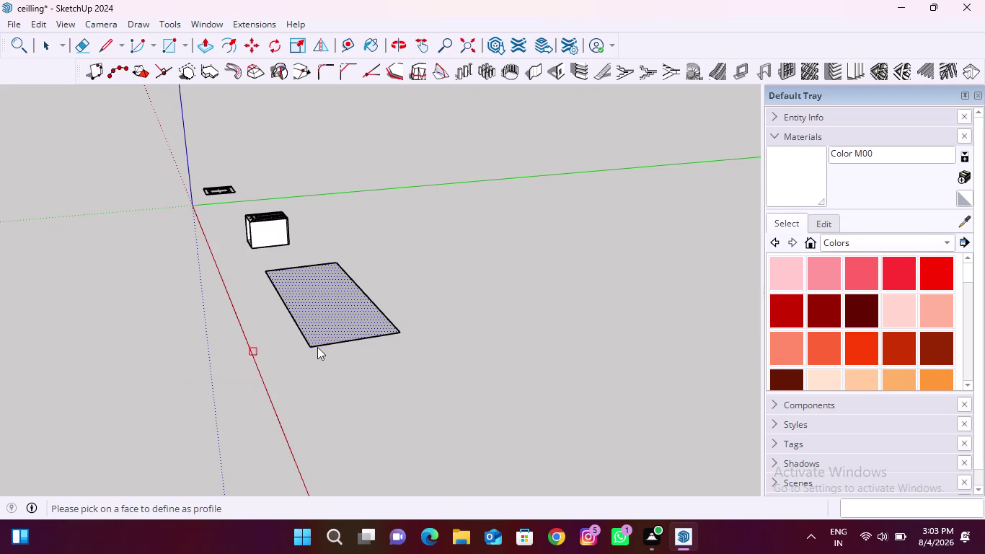
Pick the rectangle face as profile, place trial wall points, then cancel and undo.
scroll(up, 3)
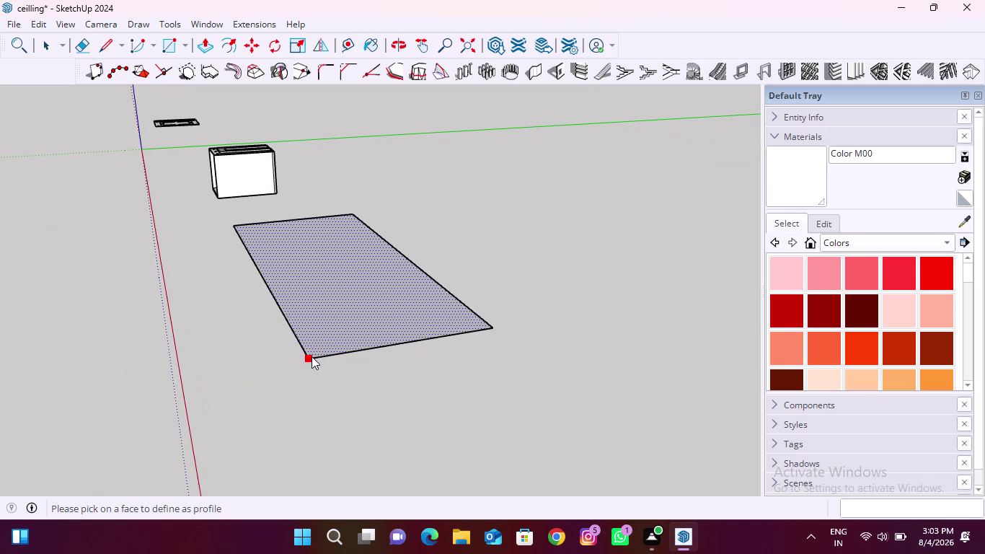
click(311, 356)
click(493, 328)
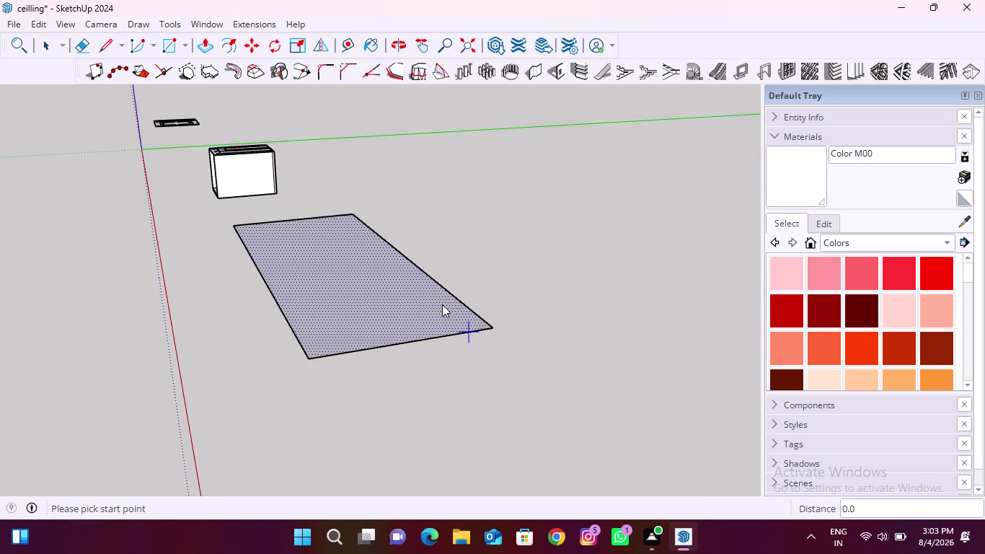
click(356, 215)
click(235, 231)
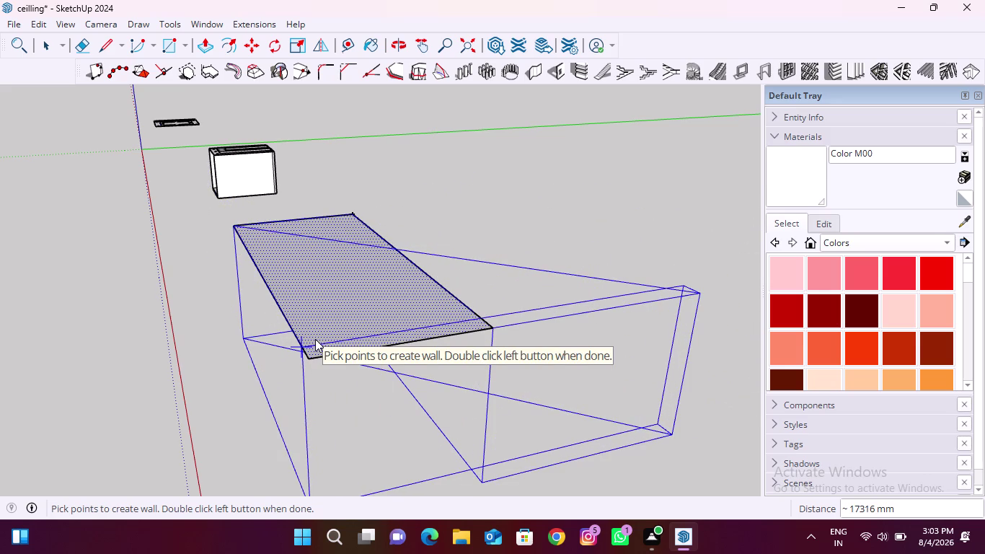
click(315, 338)
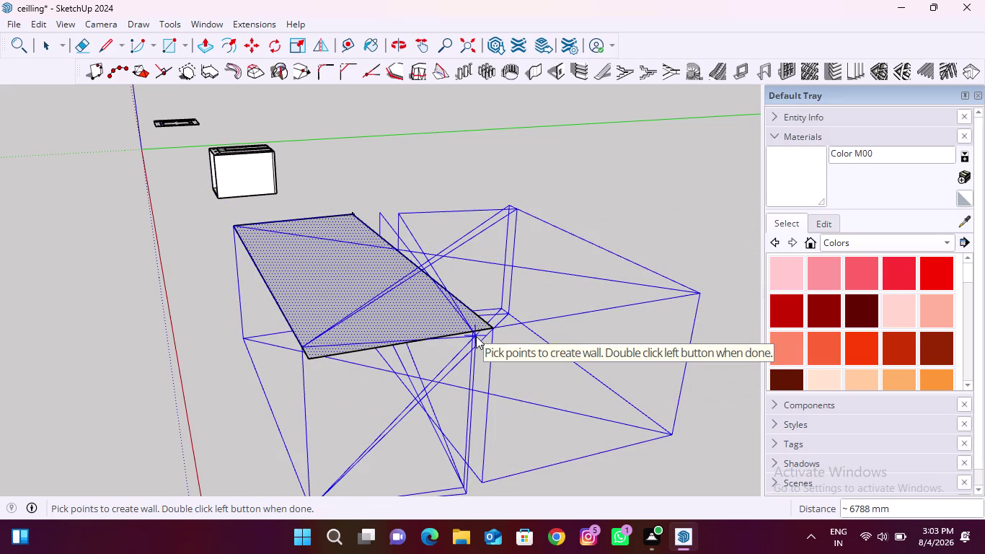
key(Escape)
key(Escape)
key(ctrl+z)
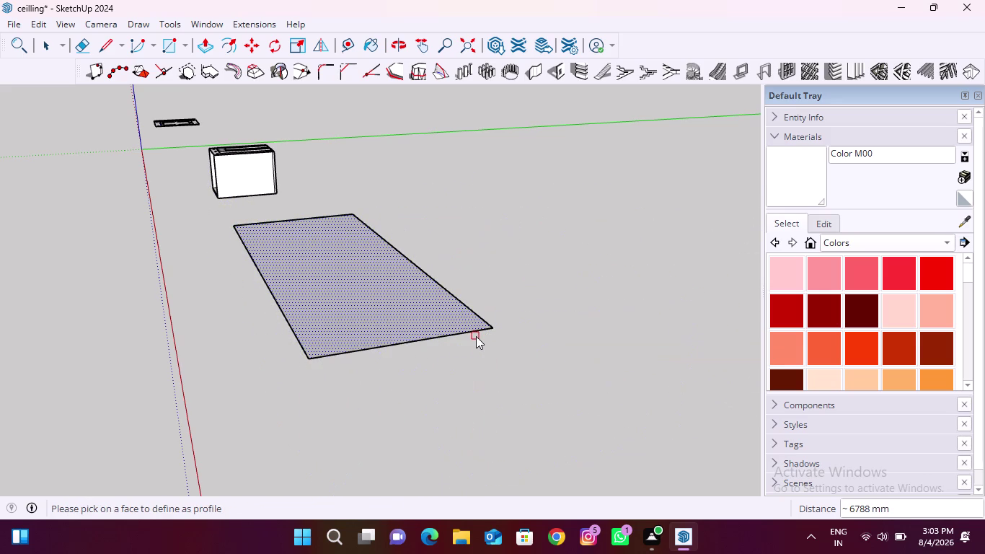
key(ctrl+z)
Retry the wall from the rectangle's near corner, then cancel the wall tool.
scroll(up, 3)
scroll(up, 3)
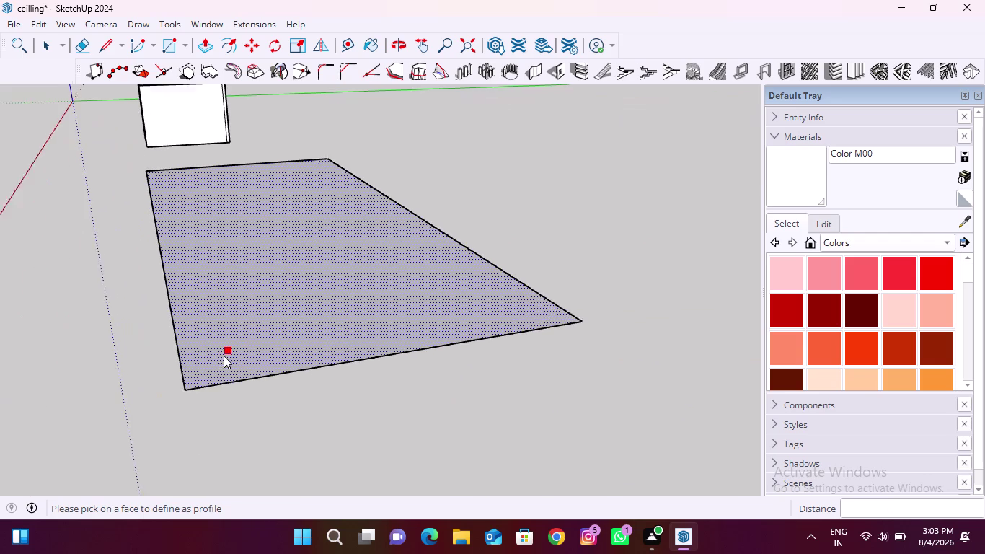
click(212, 367)
scroll(up, 3)
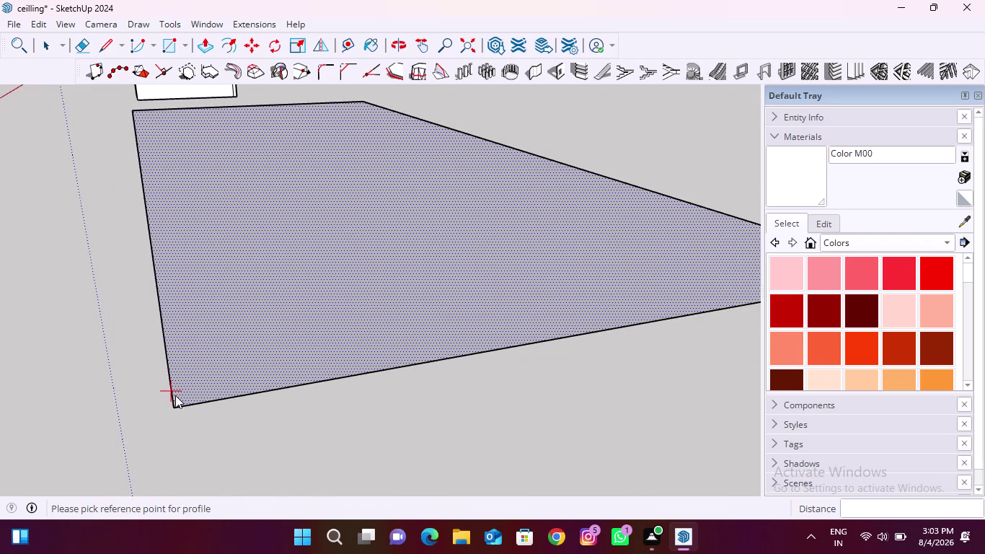
click(175, 402)
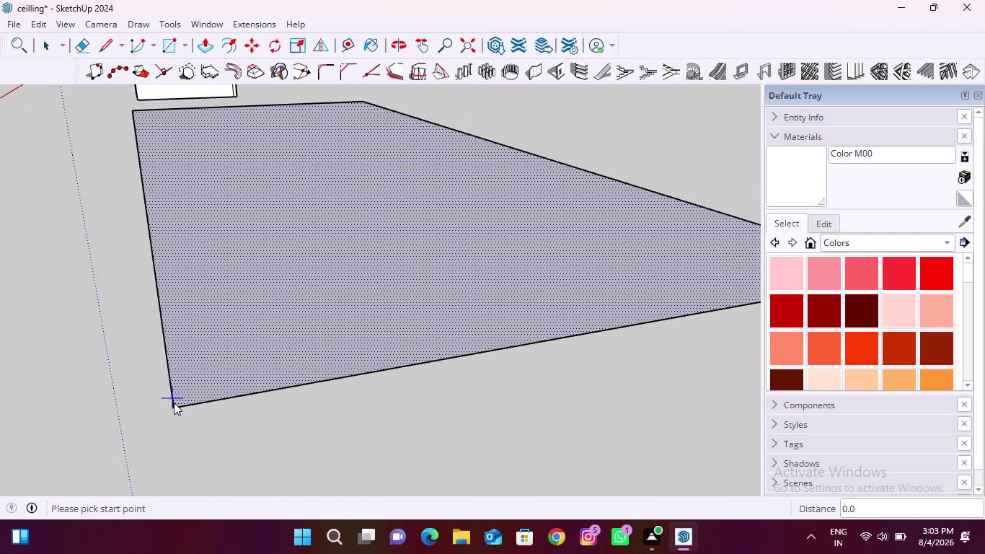
click(174, 402)
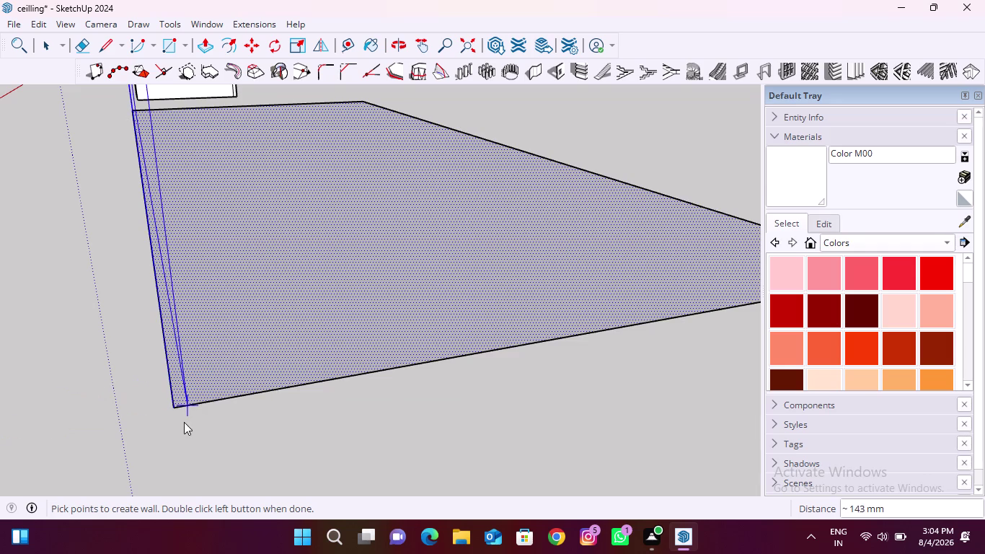
scroll(down, 3)
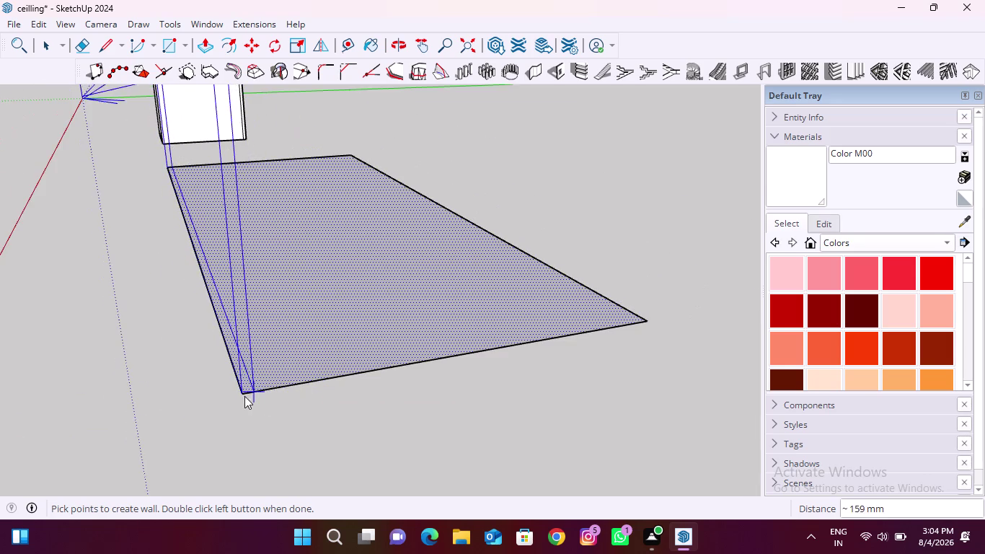
scroll(down, 3)
middle_drag(210, 432, 352, 419)
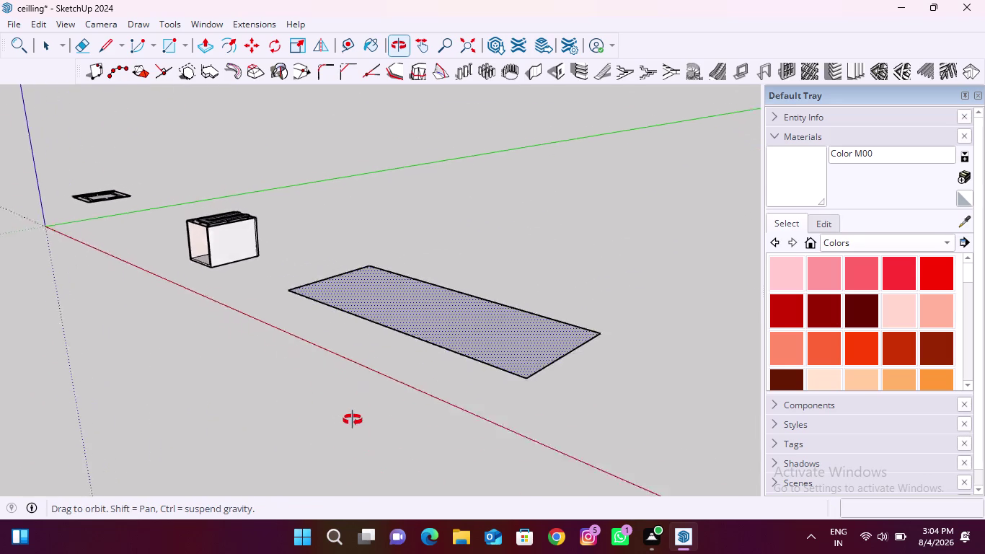
middle_drag(352, 420, 352, 420)
key(Escape)
key(Escape)
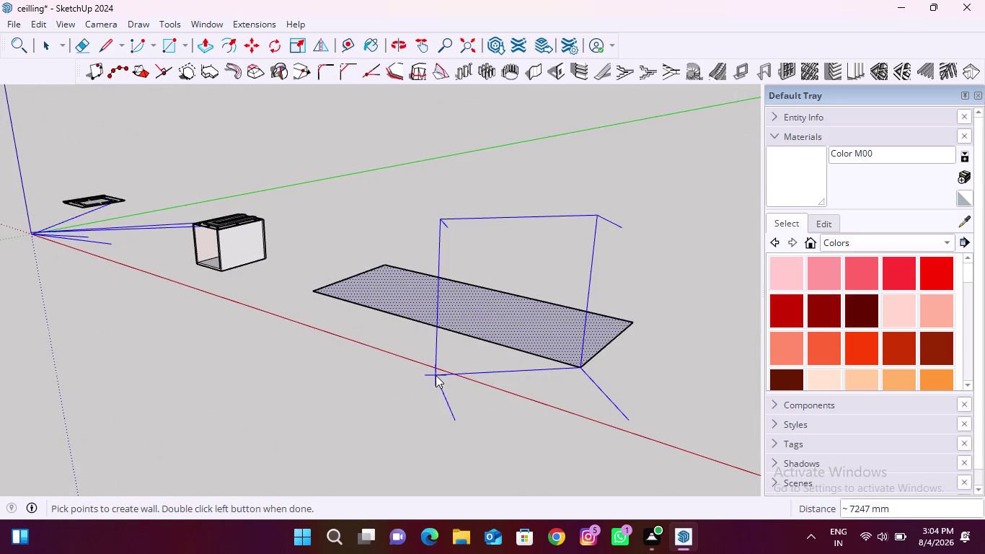
key(space)
key(Escape)
Delete the ground rectangle's face and its remaining edges.
scroll(down, 3)
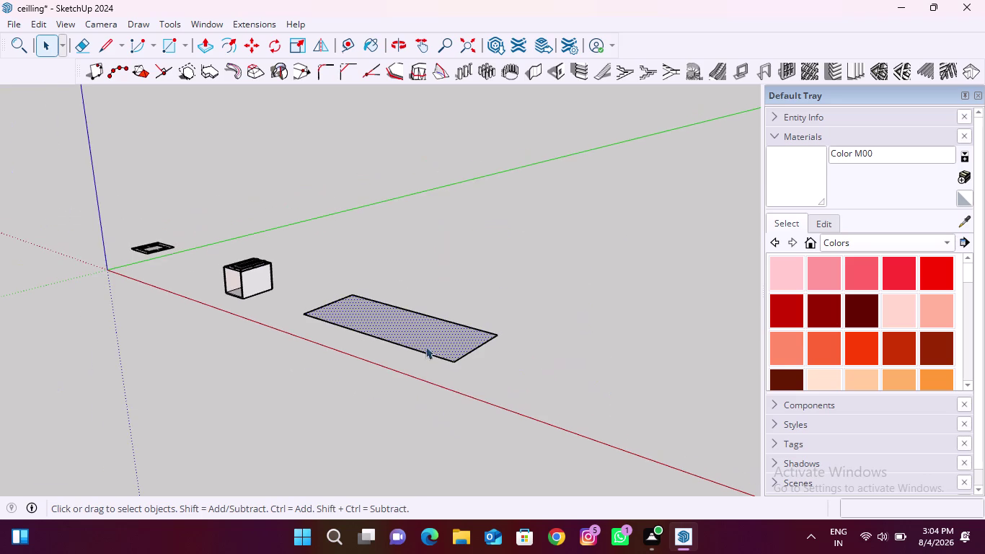
click(442, 338)
key(Delete)
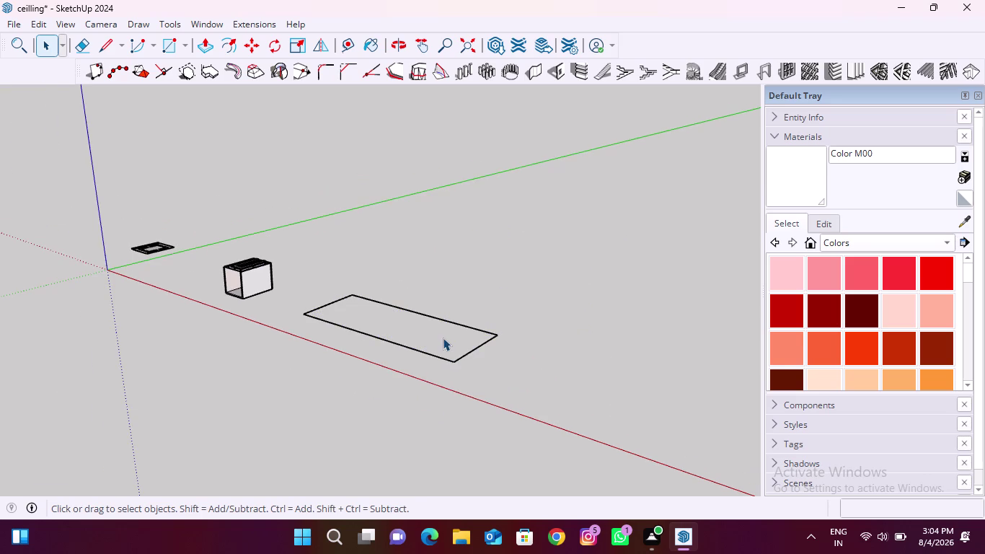
drag(282, 287, 549, 390)
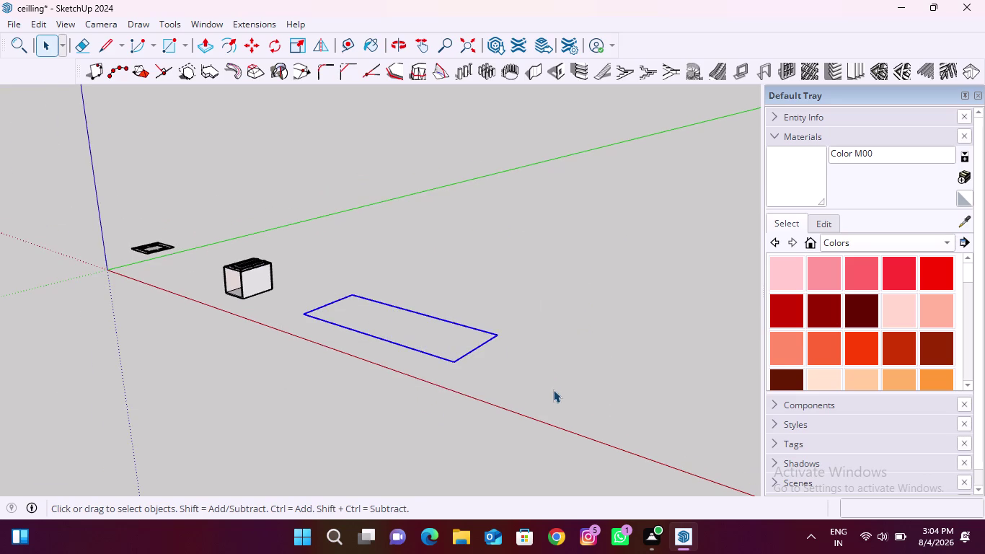
key(Delete)
scroll(down, 3)
From a low view of open ground, draw a 12'4" line along the red axis.
middle_drag(288, 368, 494, 347)
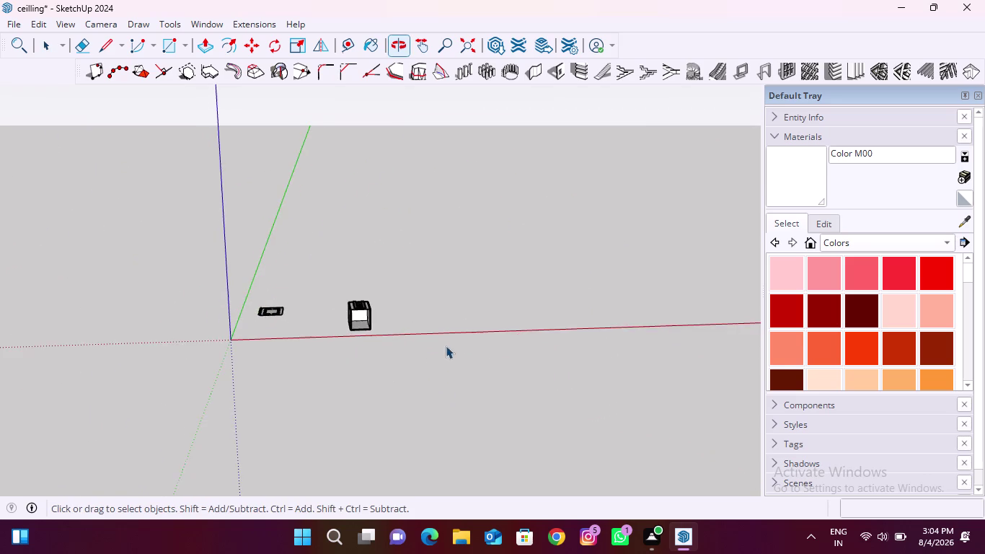
scroll(up, 3)
middle_drag(364, 365, 336, 313)
scroll(down, 3)
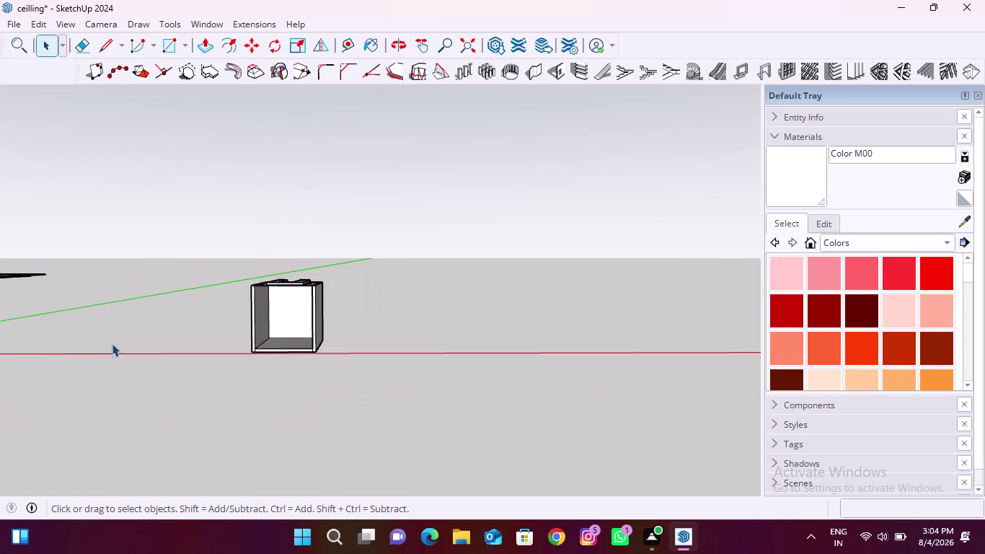
scroll(down, 3)
middle_drag(163, 416, 213, 426)
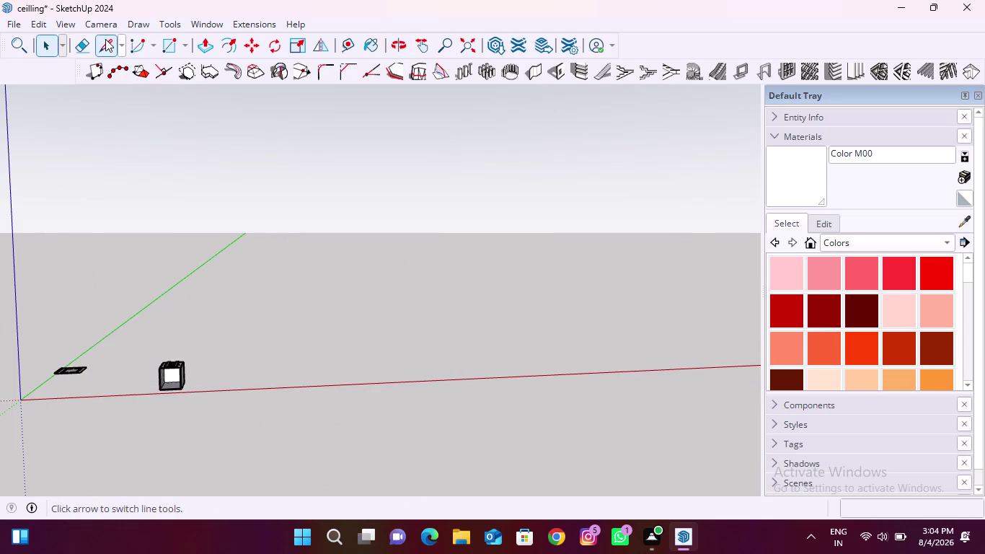
click(106, 39)
scroll(up, 3)
click(237, 387)
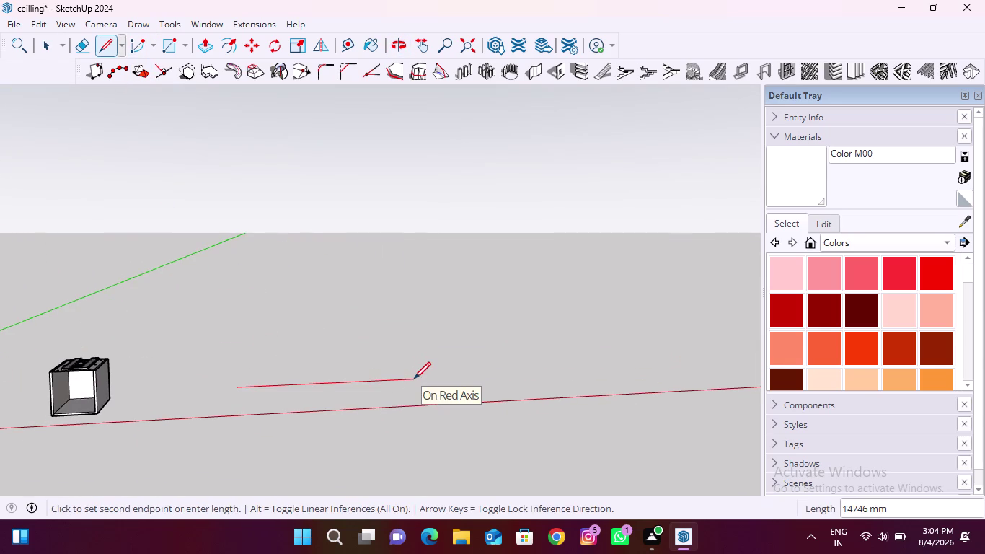
text(12')
text(4)
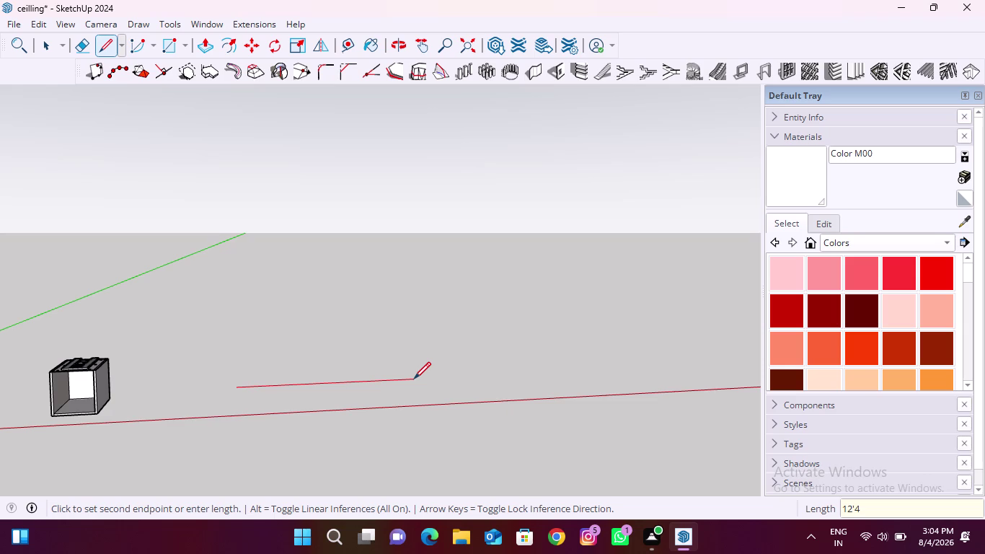
text(")
key(Return)
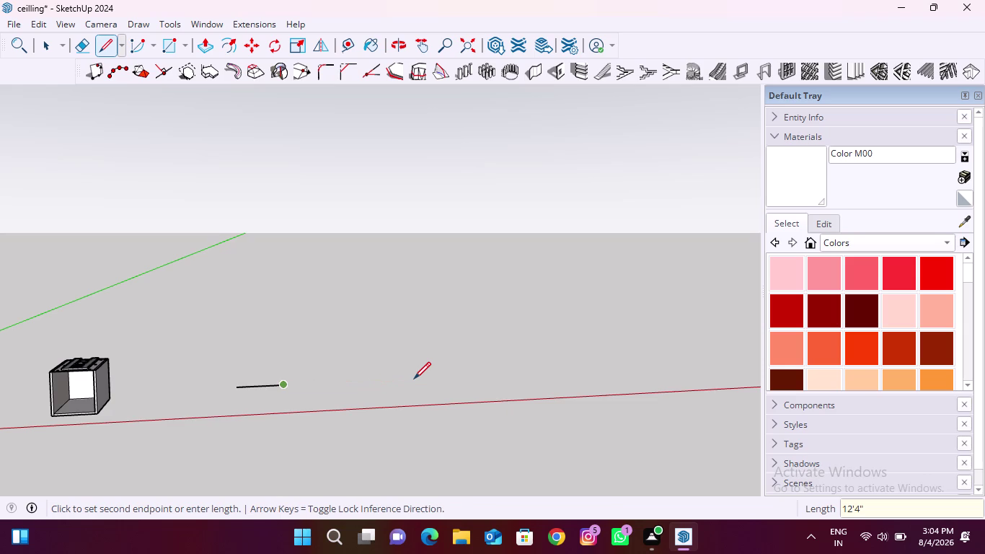